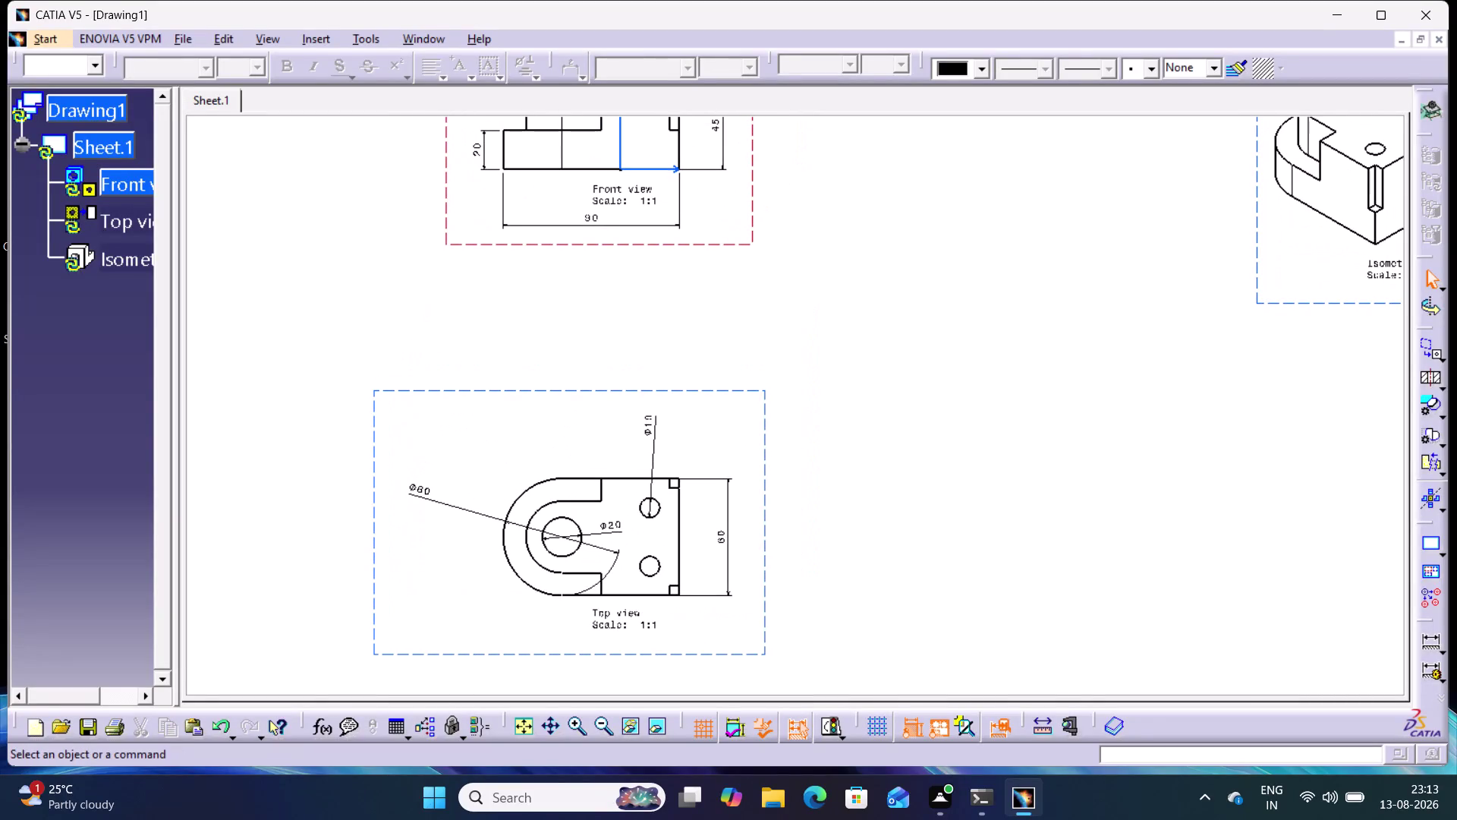
Dimension the front view's upper block width as 80 between its left and right edges, placed above.
key(ctrl+u)
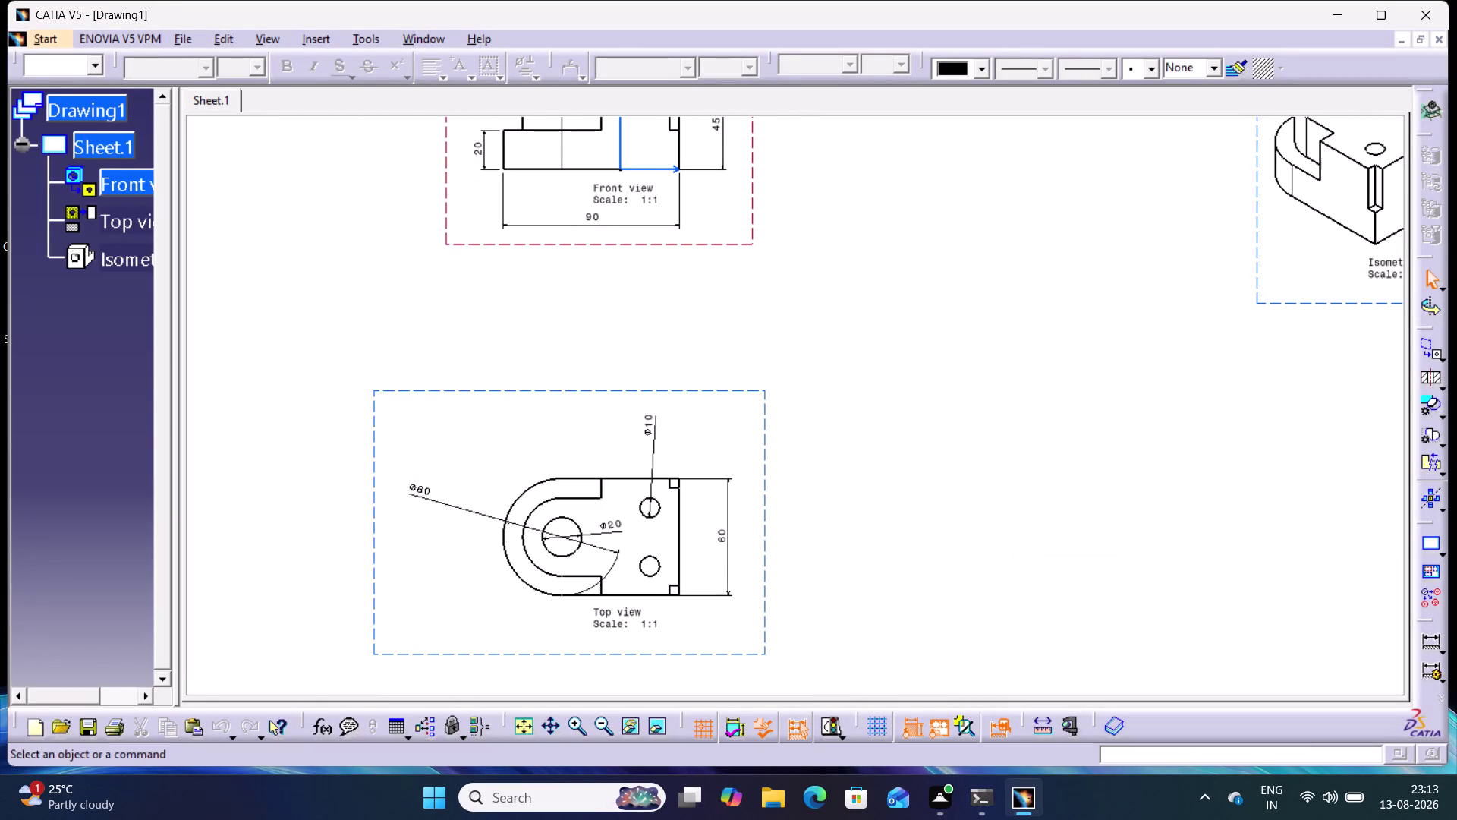
key(ctrl+u)
middle_drag(929, 337, 898, 435)
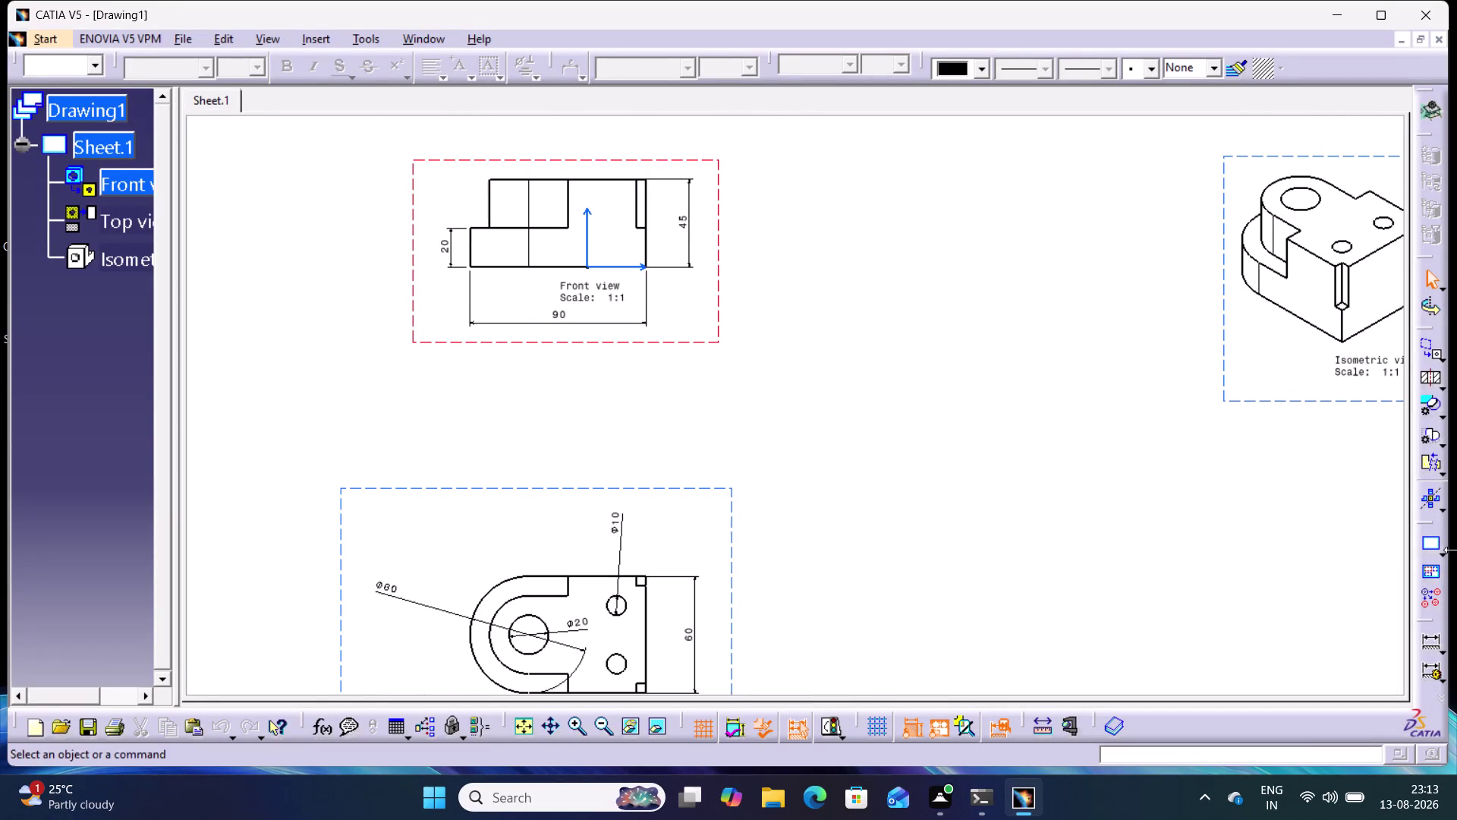
double_click(1435, 645)
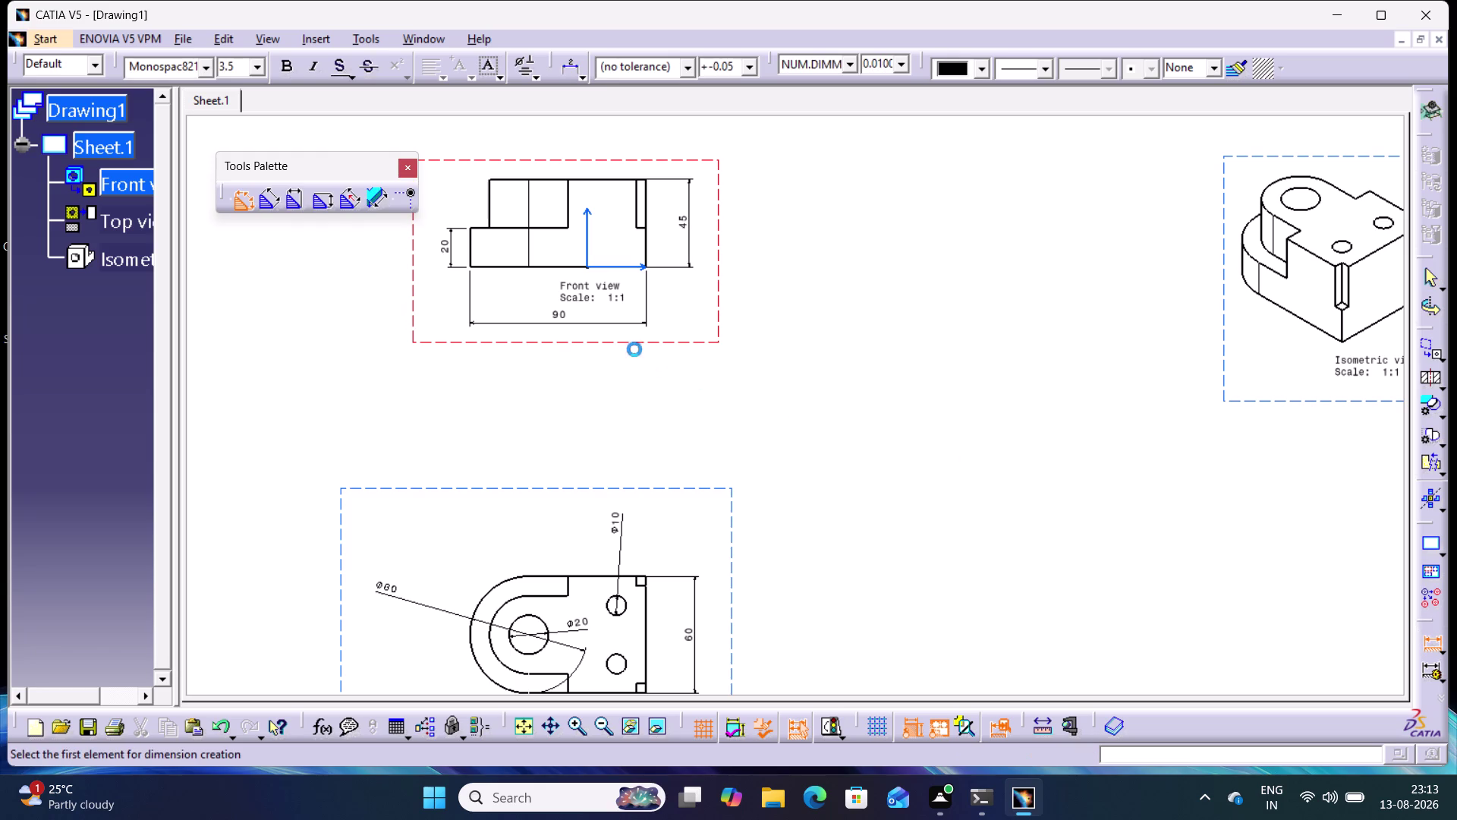
click(491, 195)
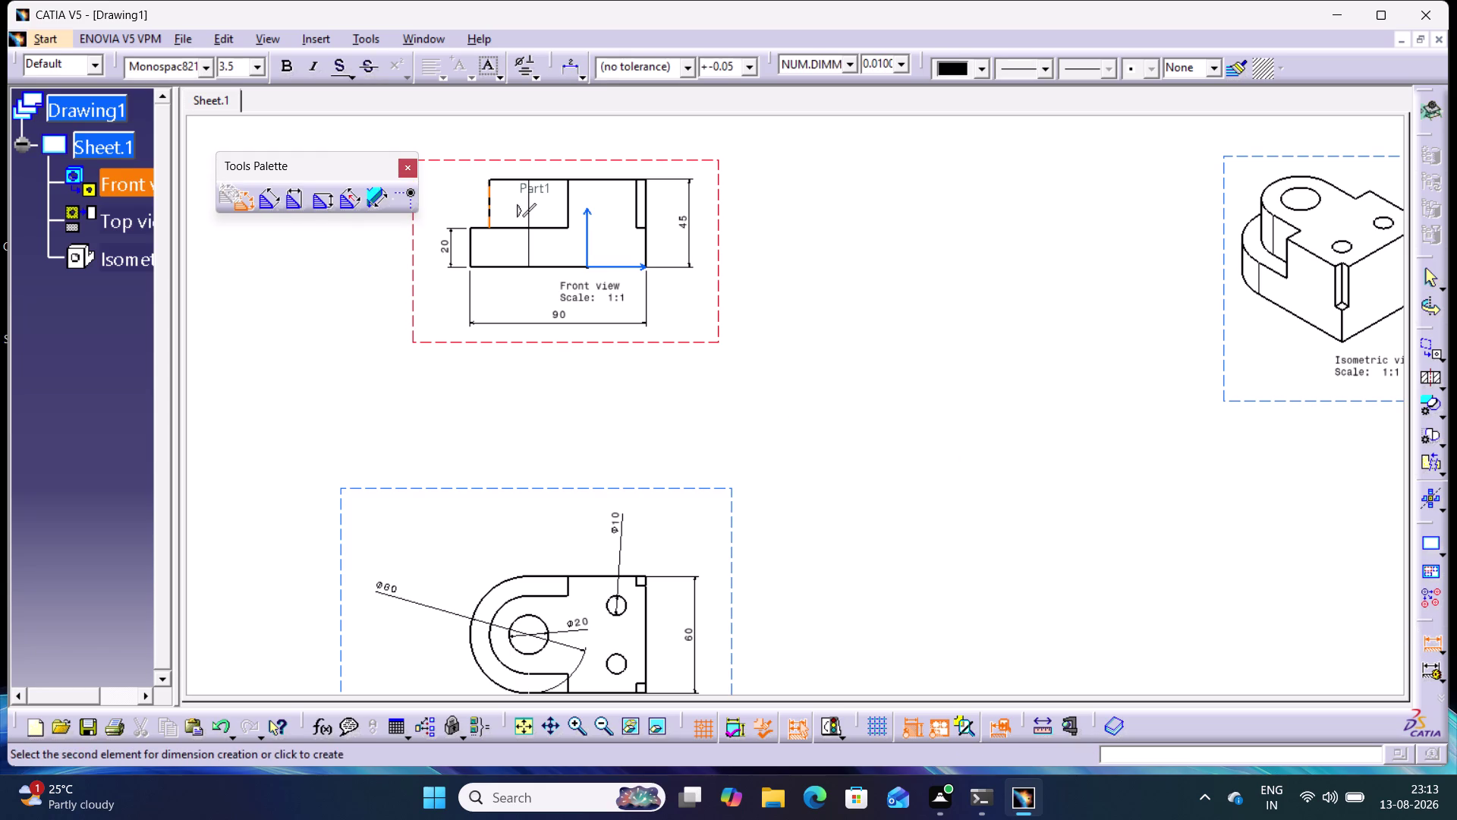
click(646, 196)
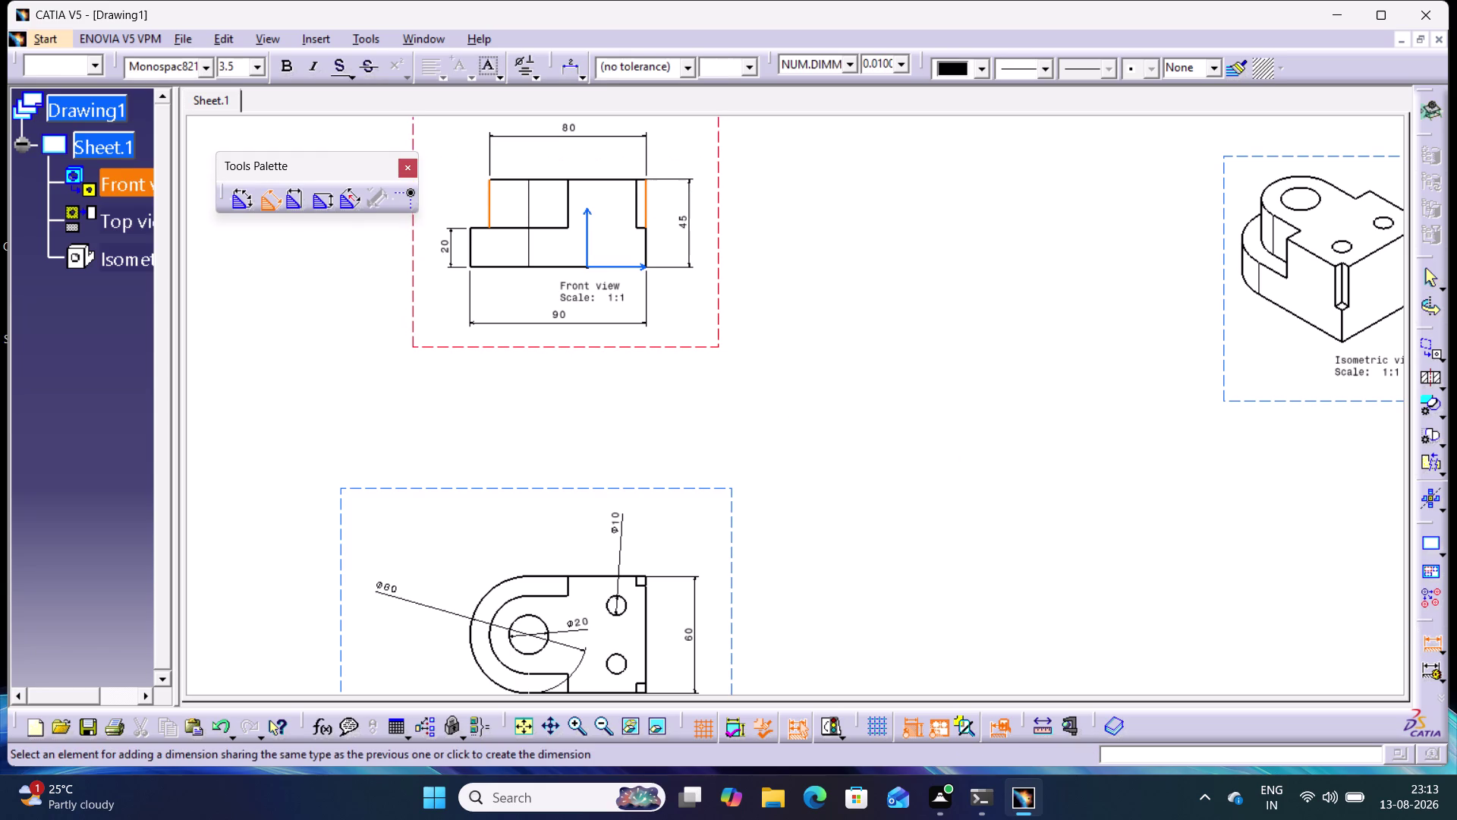
click(556, 139)
click(919, 319)
middle_drag(854, 332, 916, 179)
middle_drag(928, 362, 924, 288)
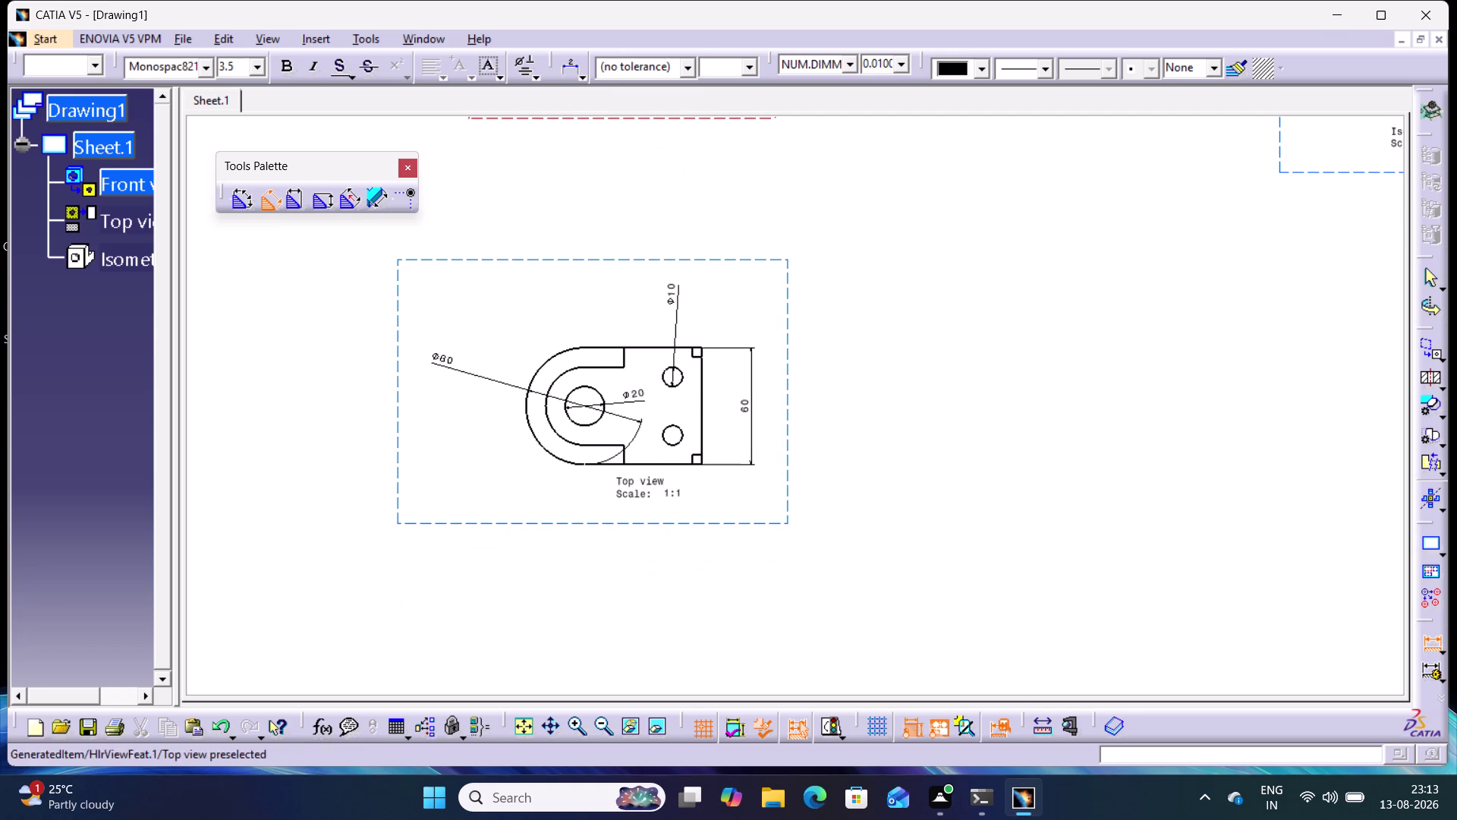
Place a Ø40 diameter dimension on the rounded end's inner circle, then exit the Dimensions tool.
click(546, 414)
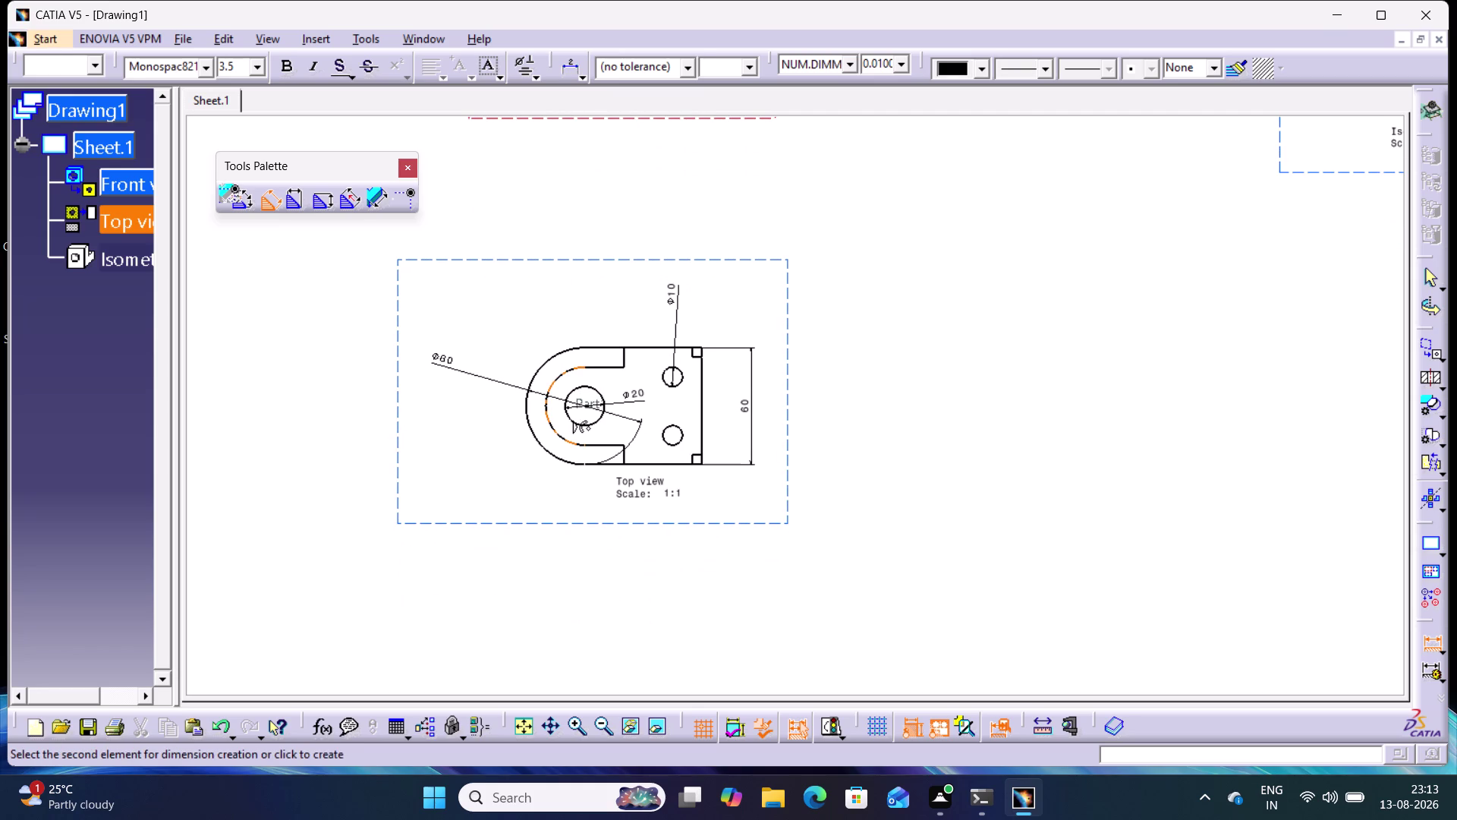
click(469, 447)
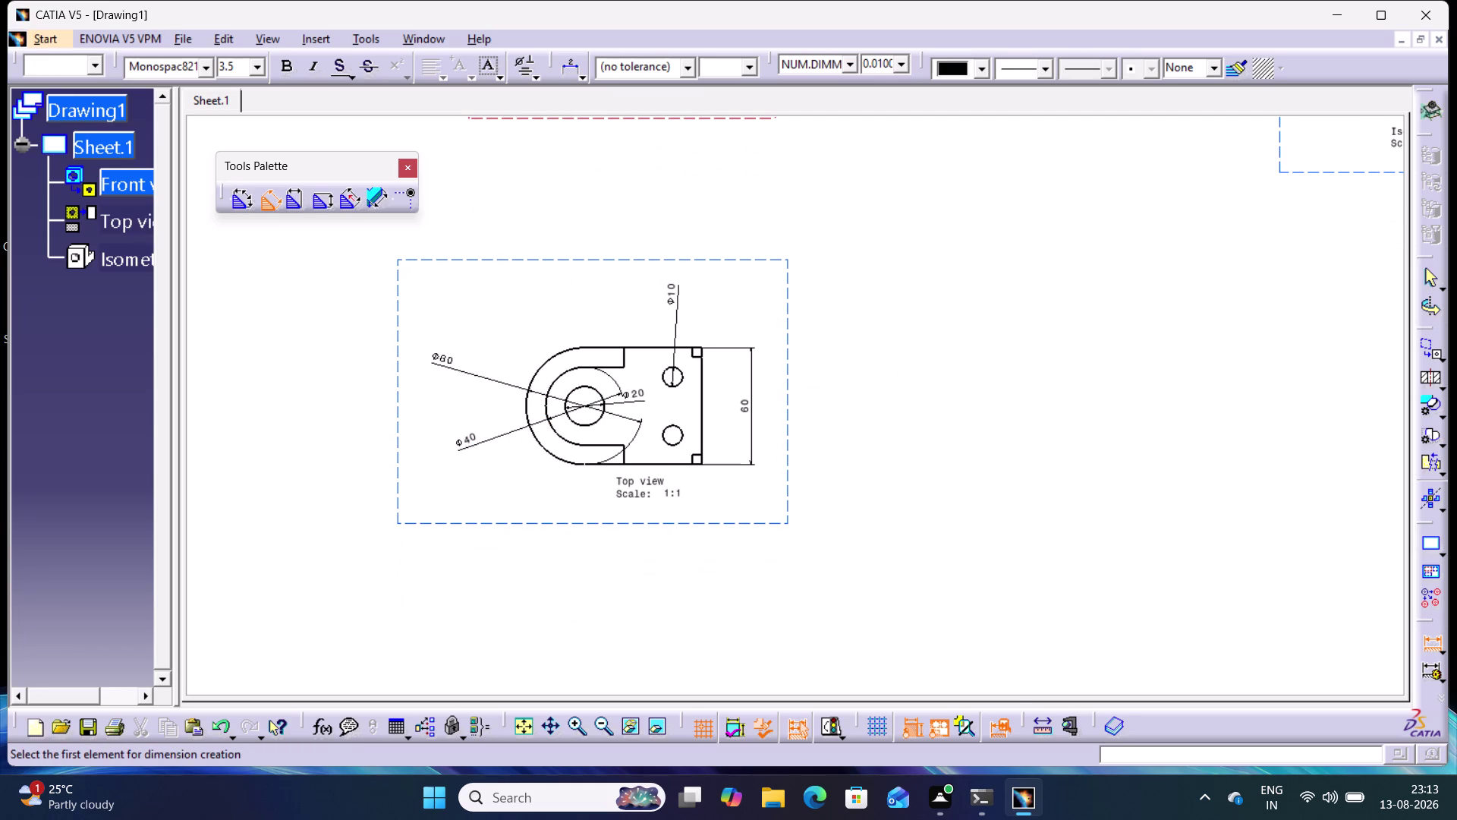
click(902, 376)
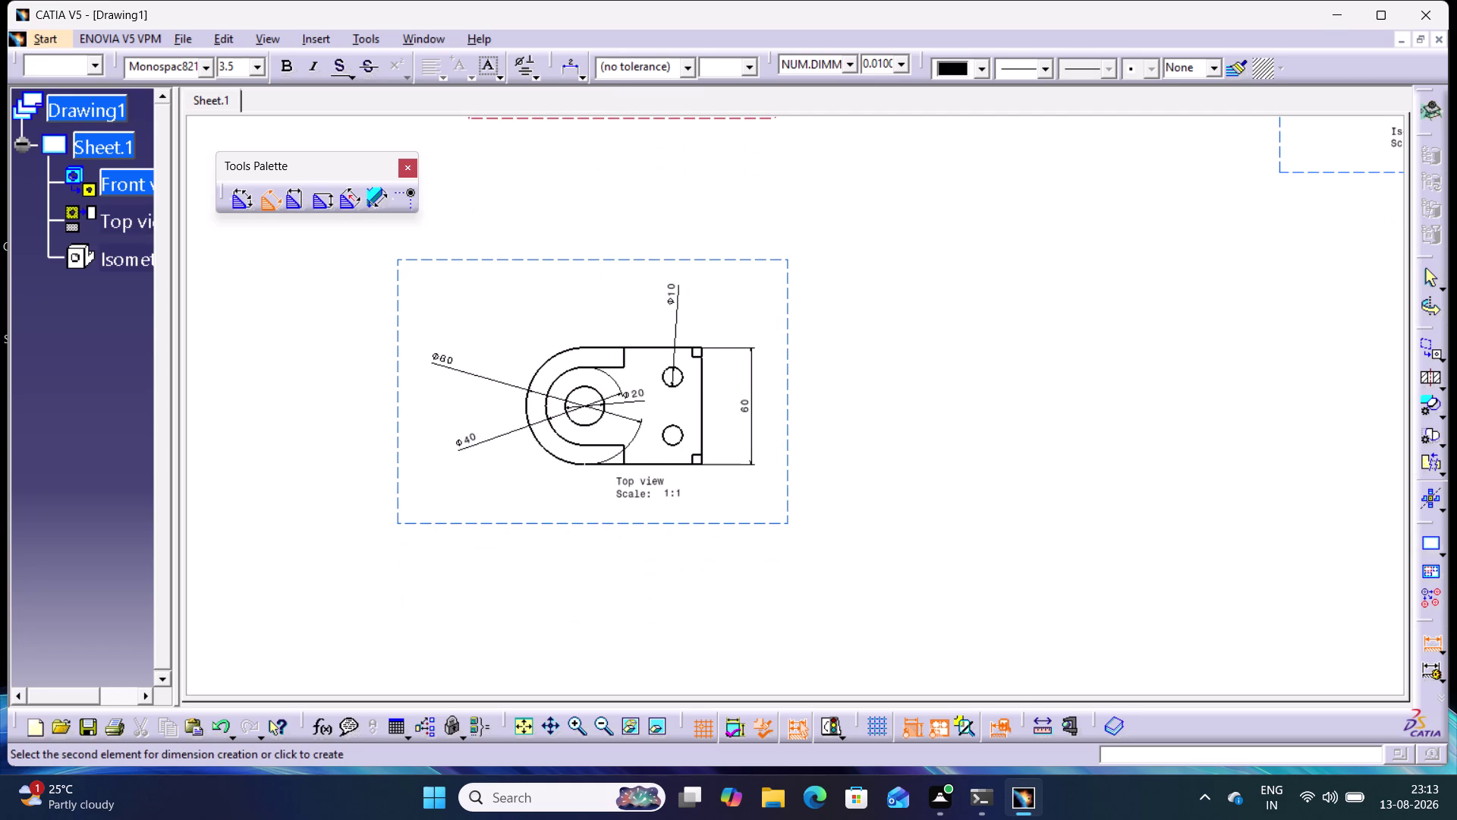
right_click(466, 441)
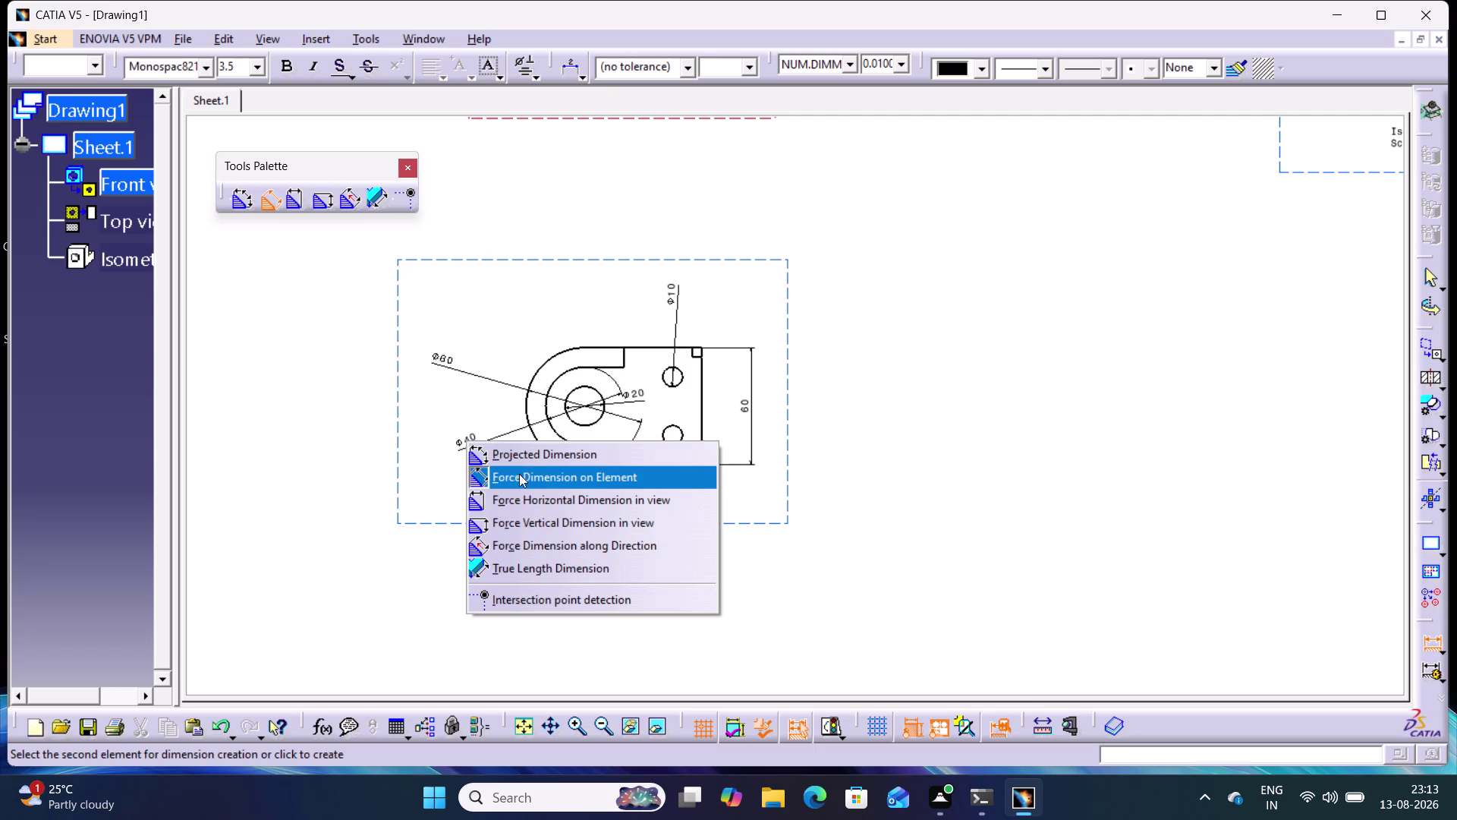
click(965, 330)
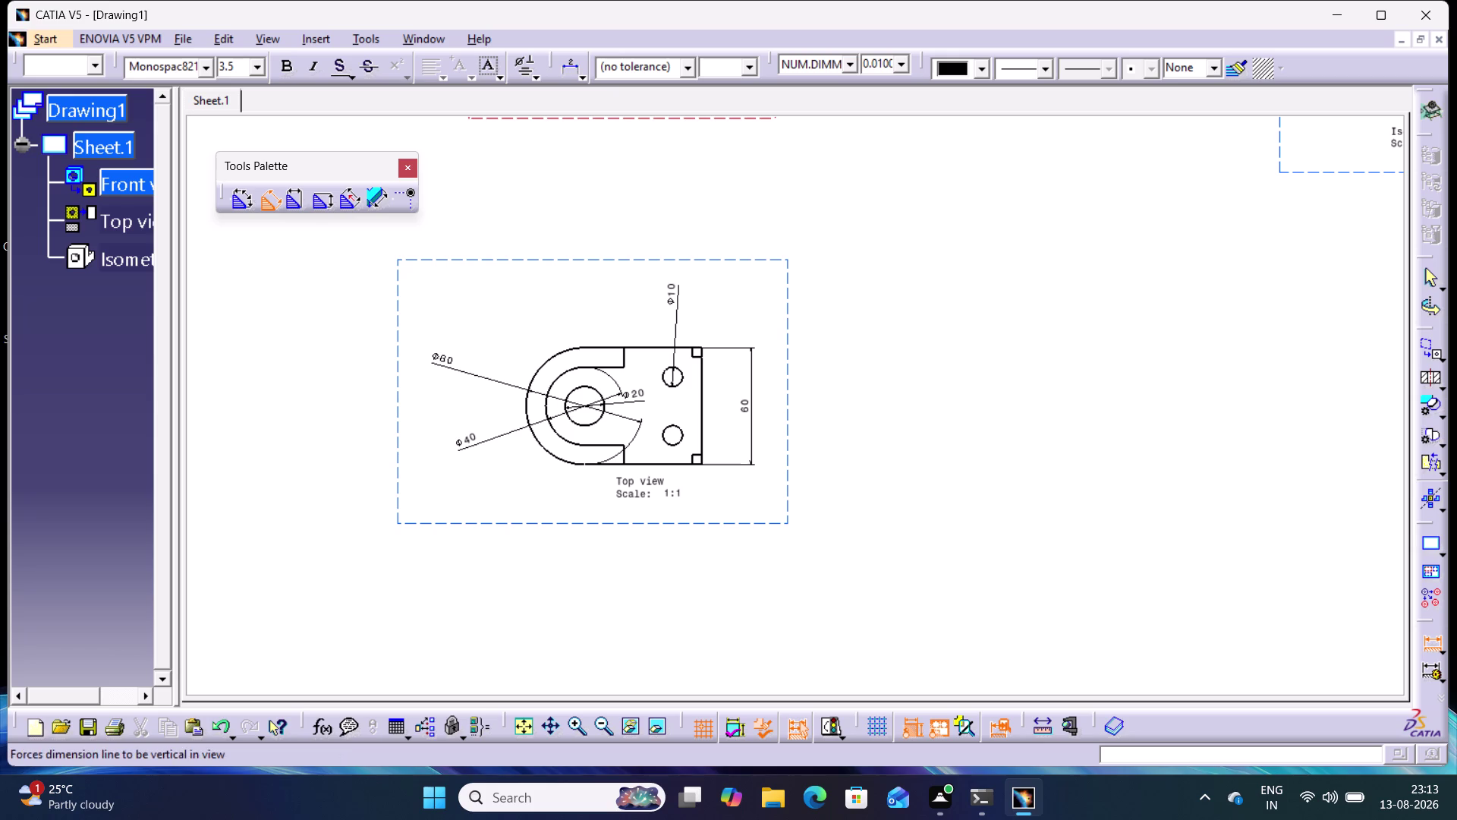
click(1441, 648)
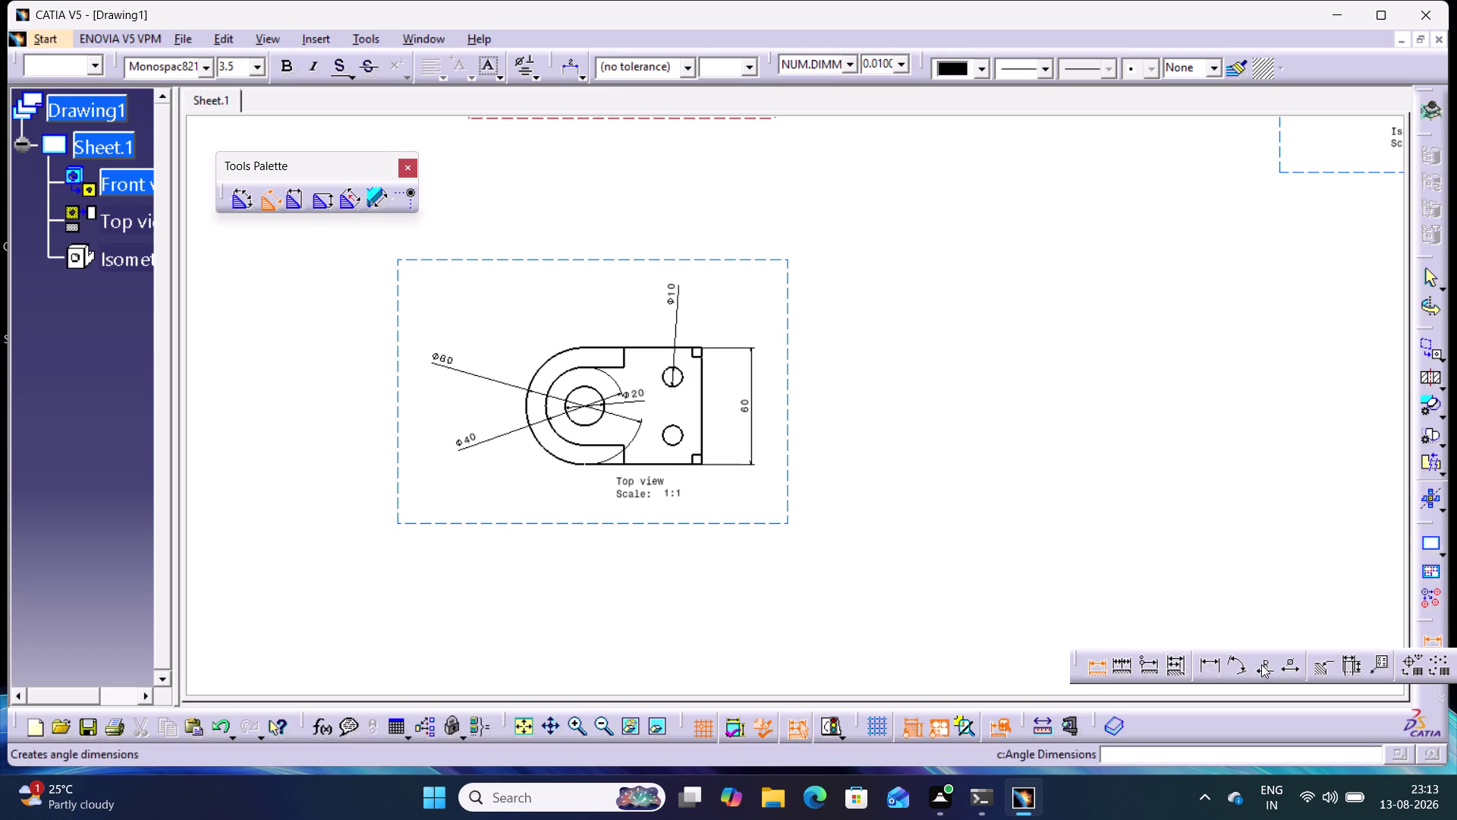
click(1273, 566)
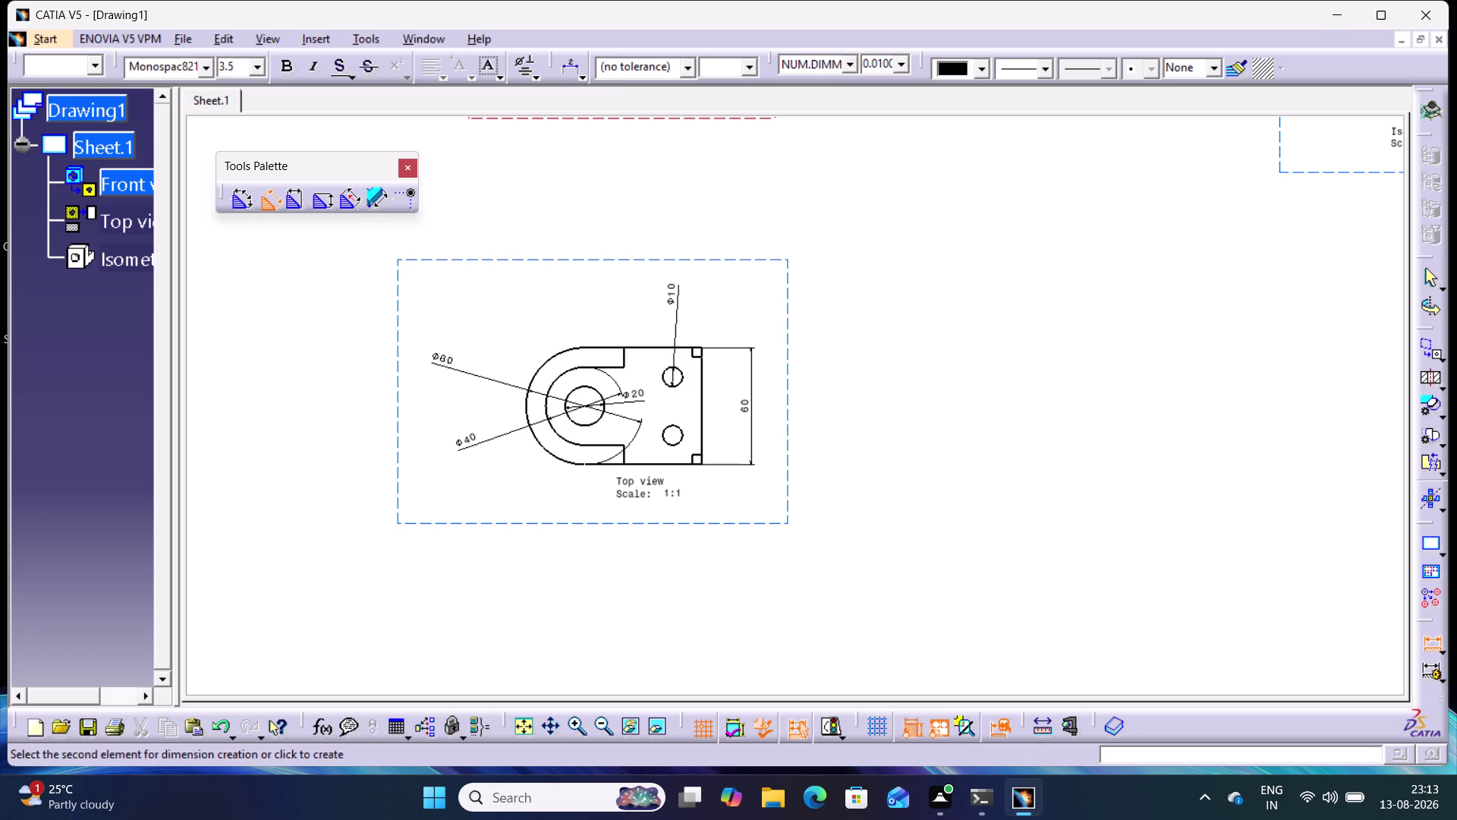
click(1427, 647)
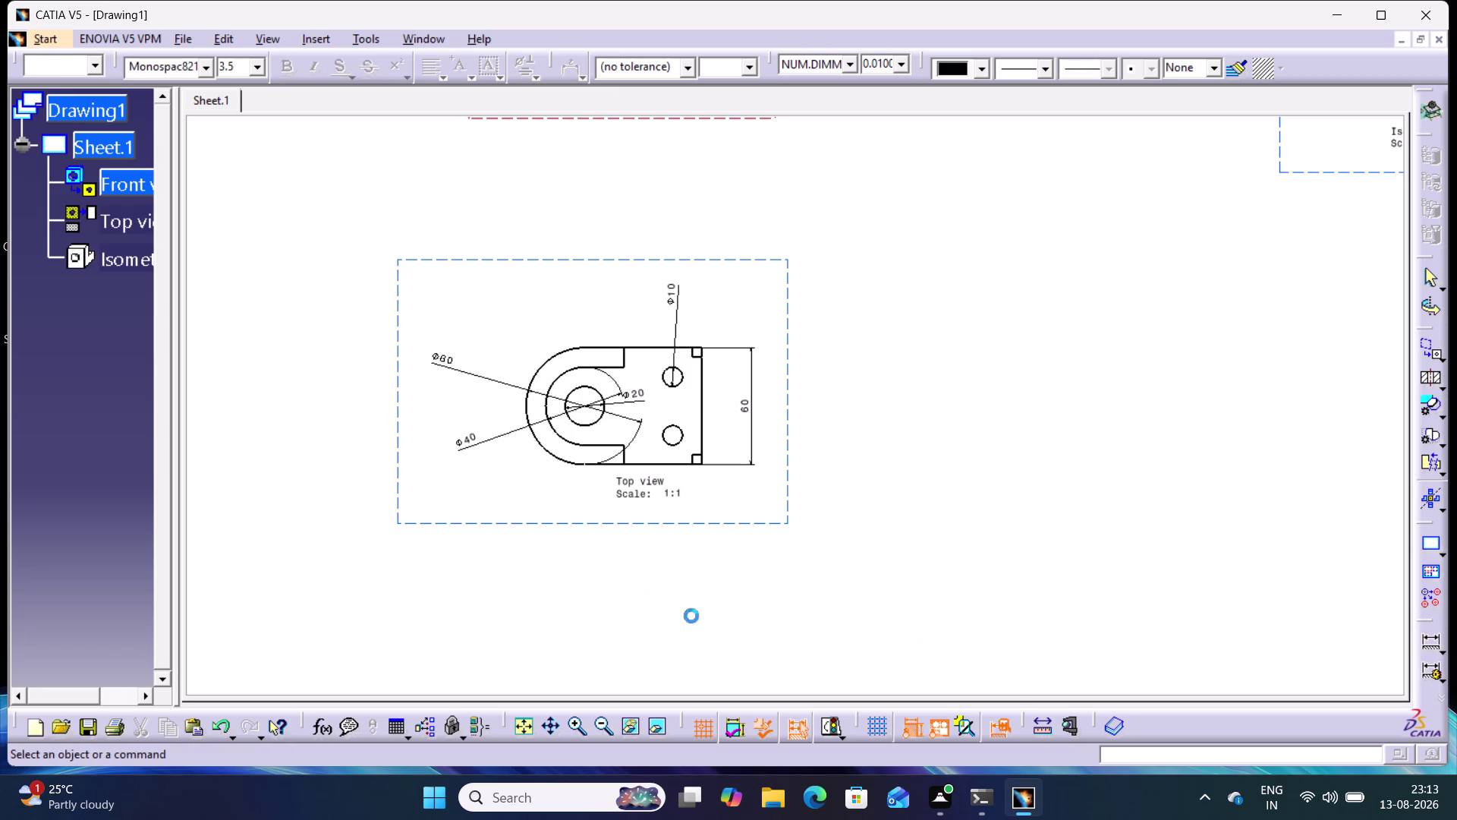
Delete the Ø40 and Ø80 diameter dimensions from the top view.
right_click(466, 441)
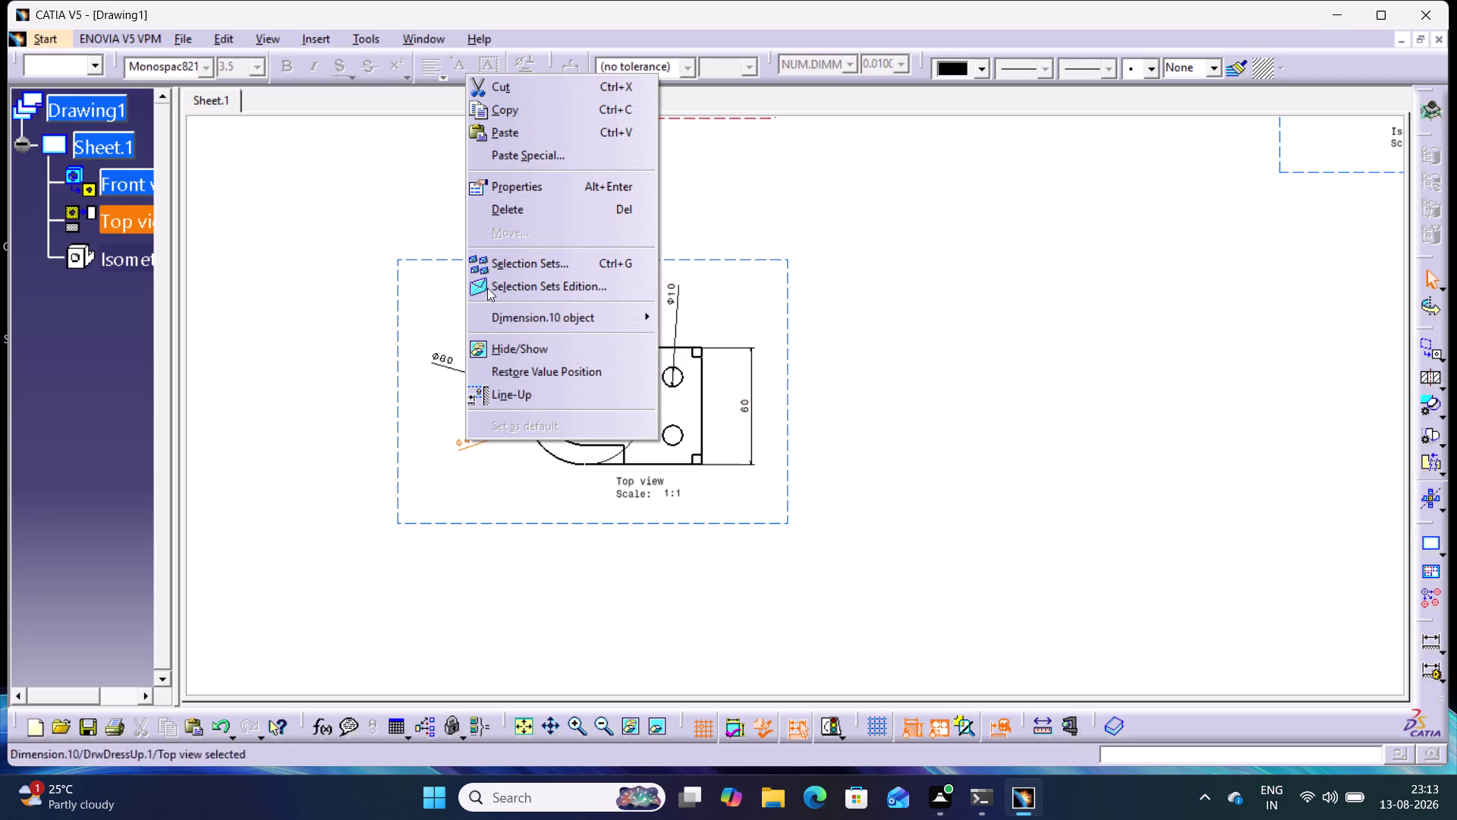
click(497, 215)
right_click(438, 354)
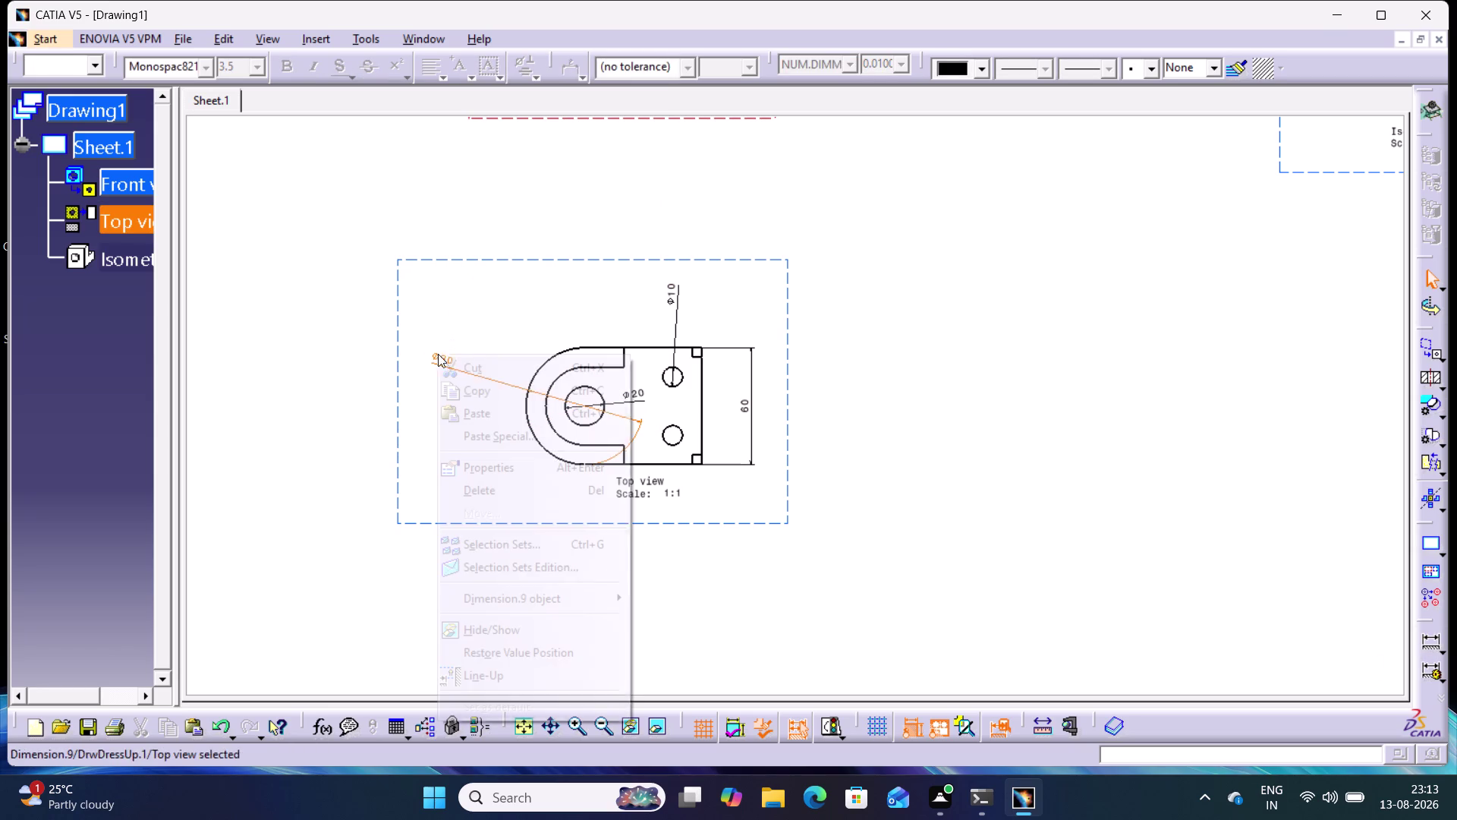
click(511, 493)
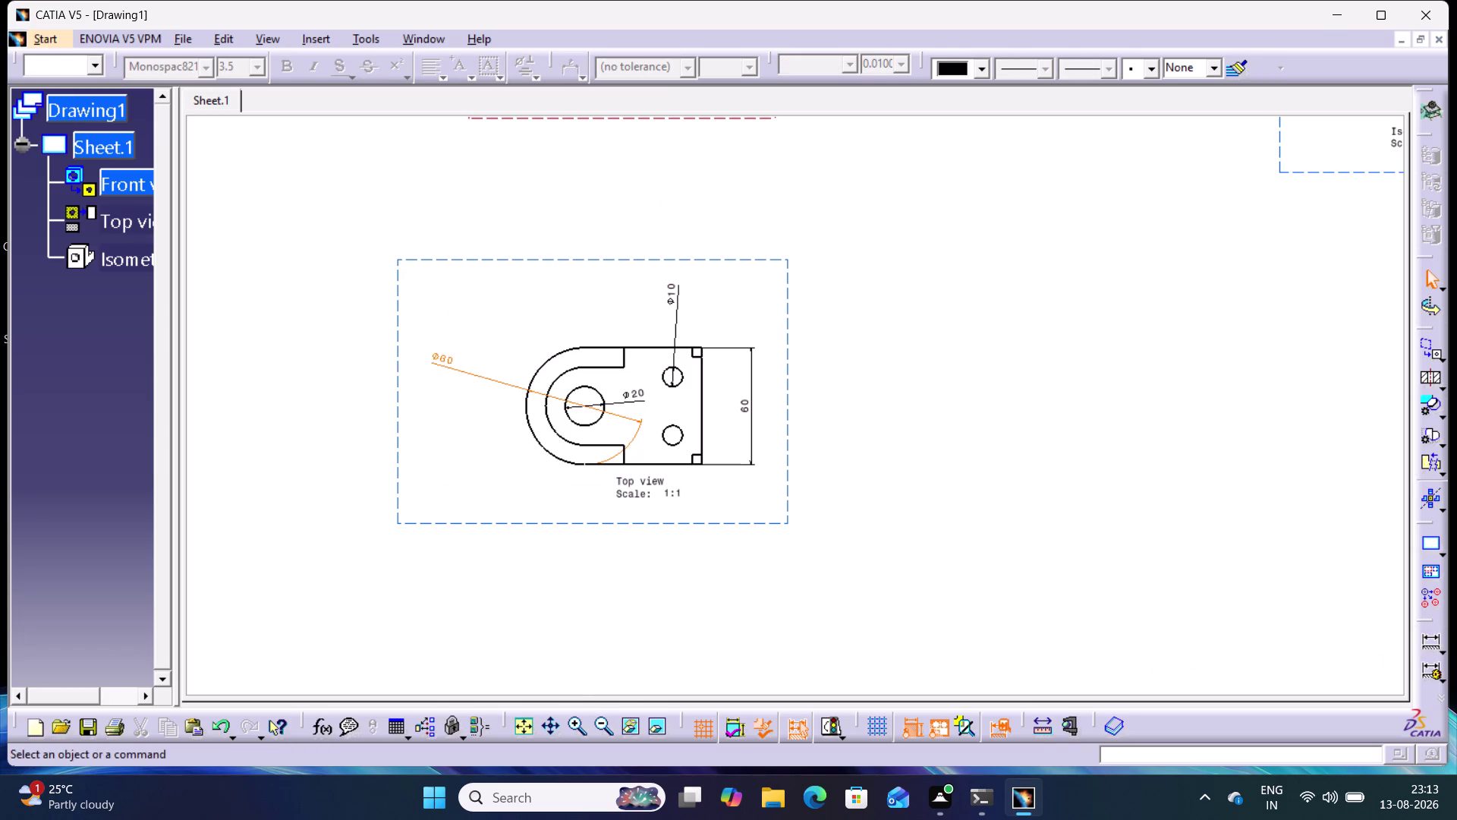
click(1447, 649)
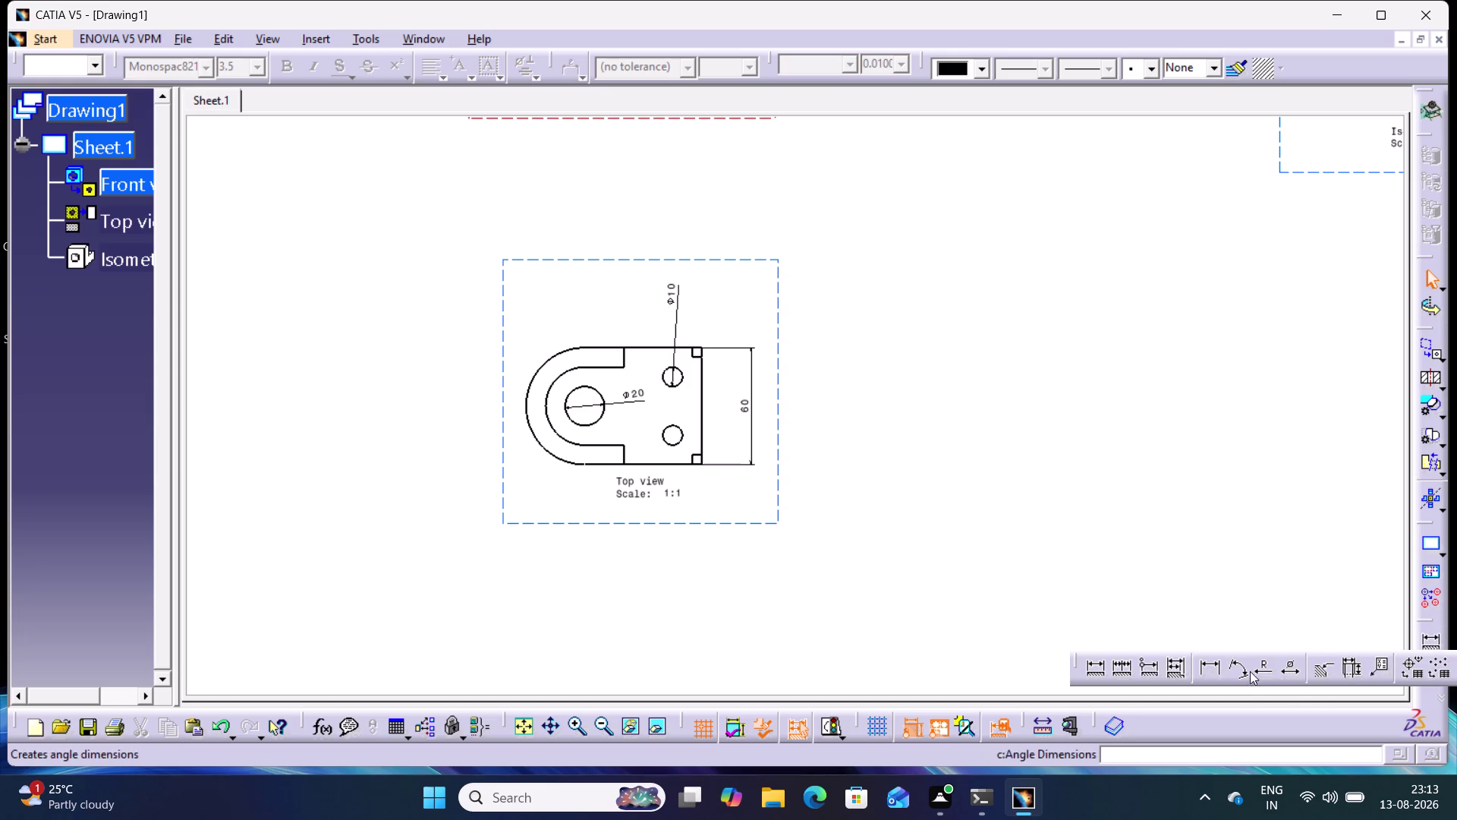
Add R30 and R20 radius dimensions to the outer and inner arcs of the rounded end.
double_click(1271, 668)
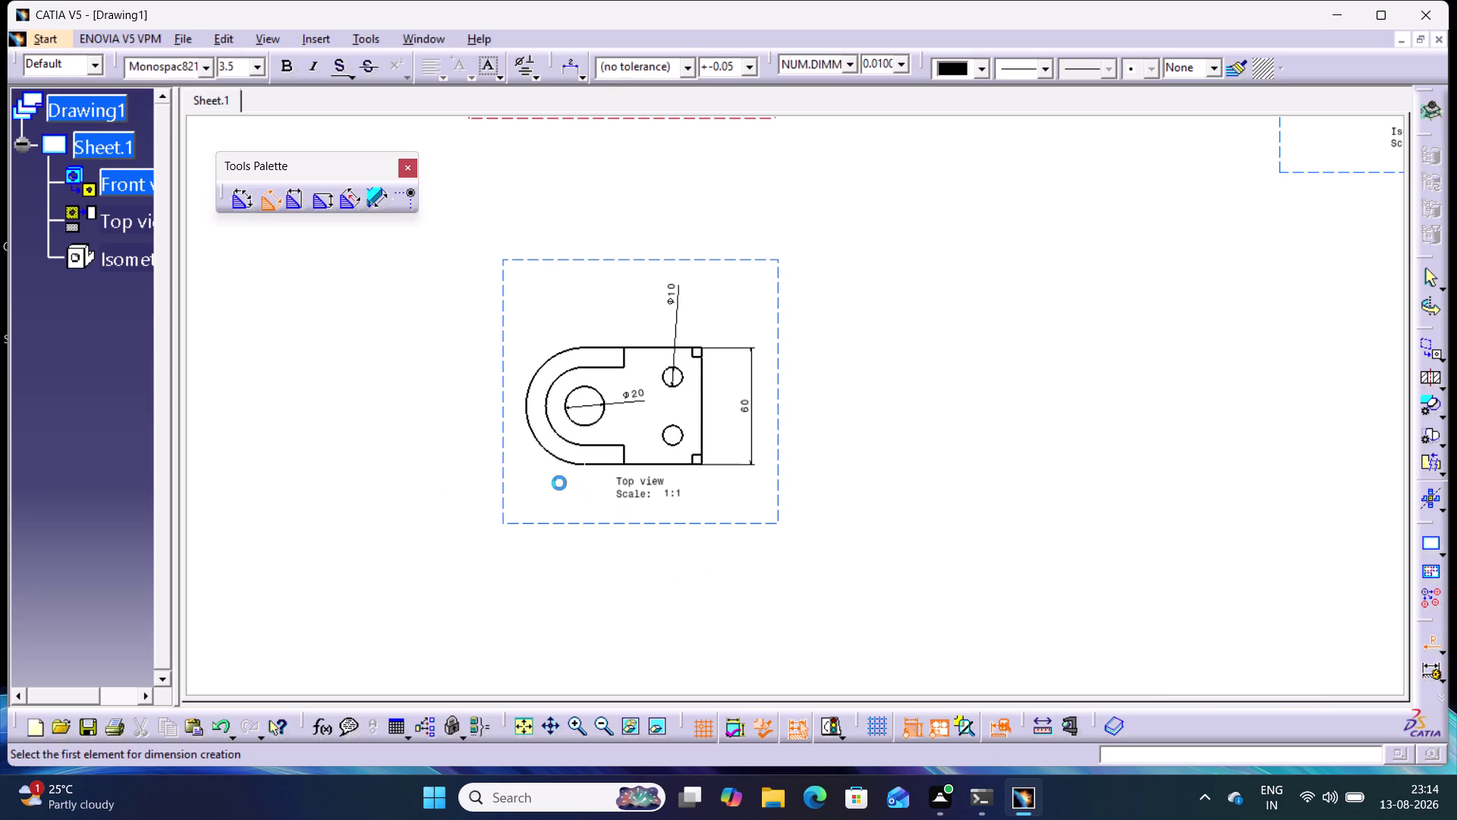
click(549, 453)
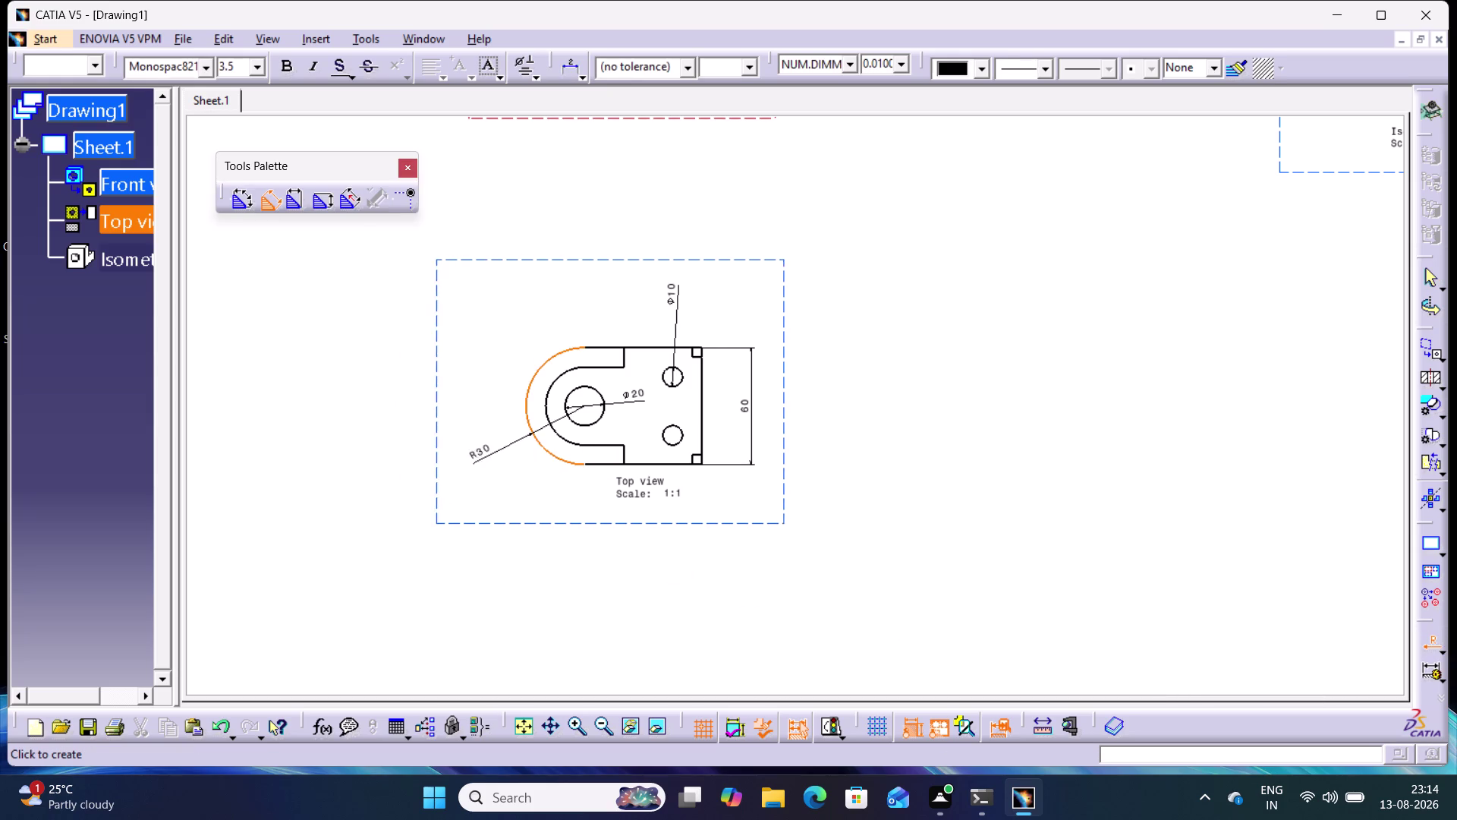
click(480, 460)
click(550, 392)
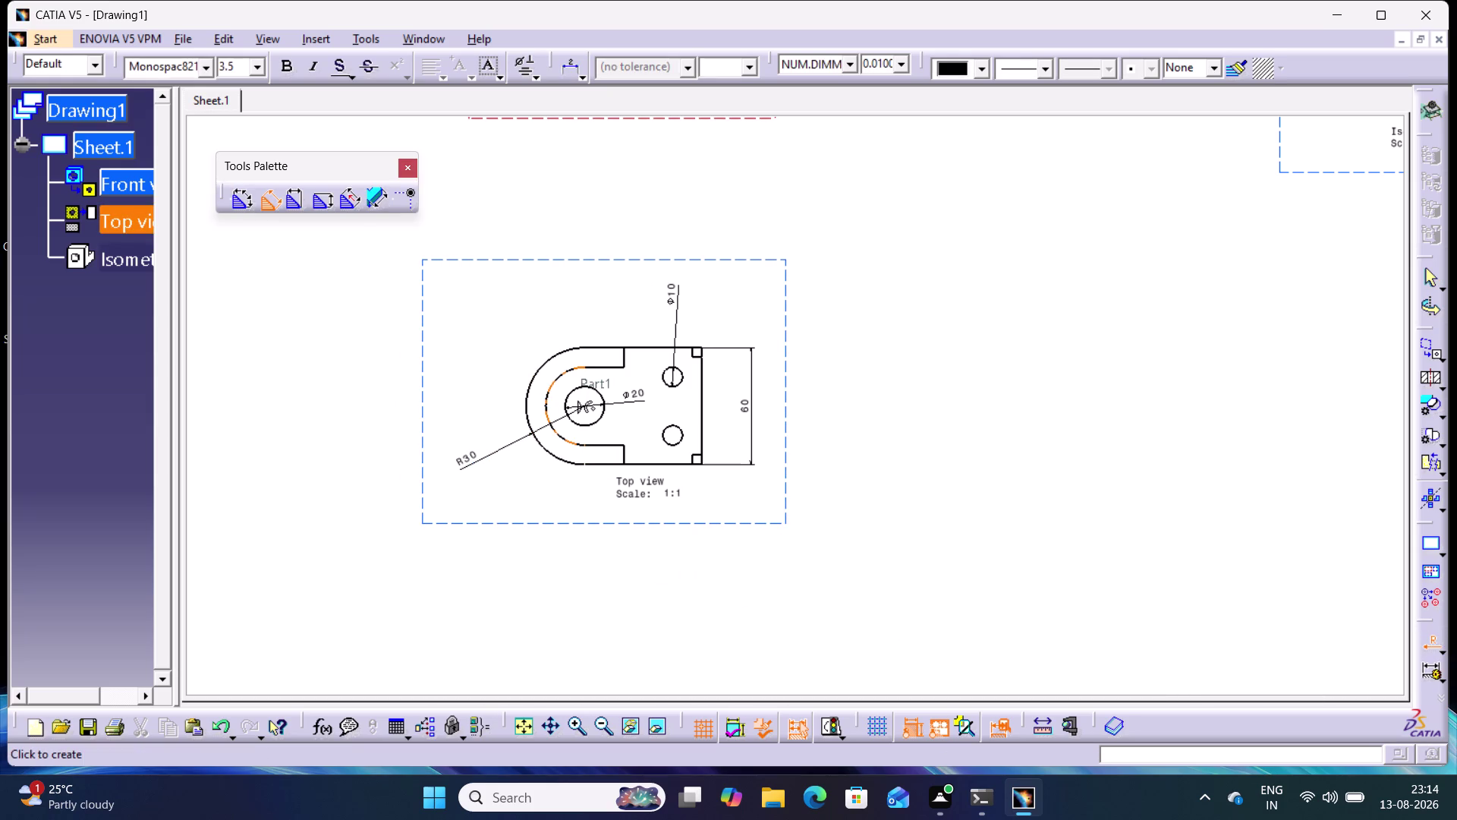
click(464, 399)
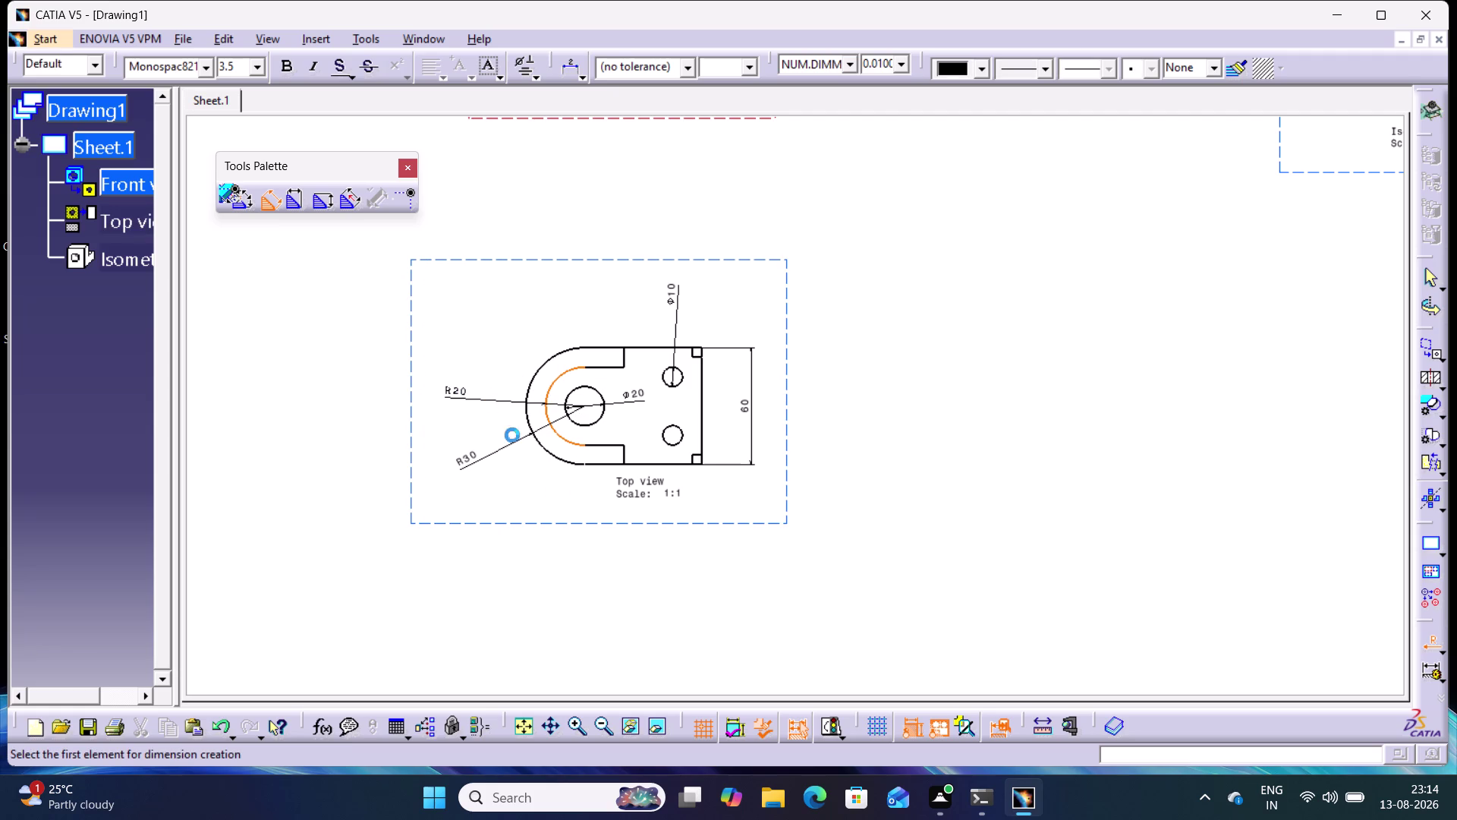
click(629, 596)
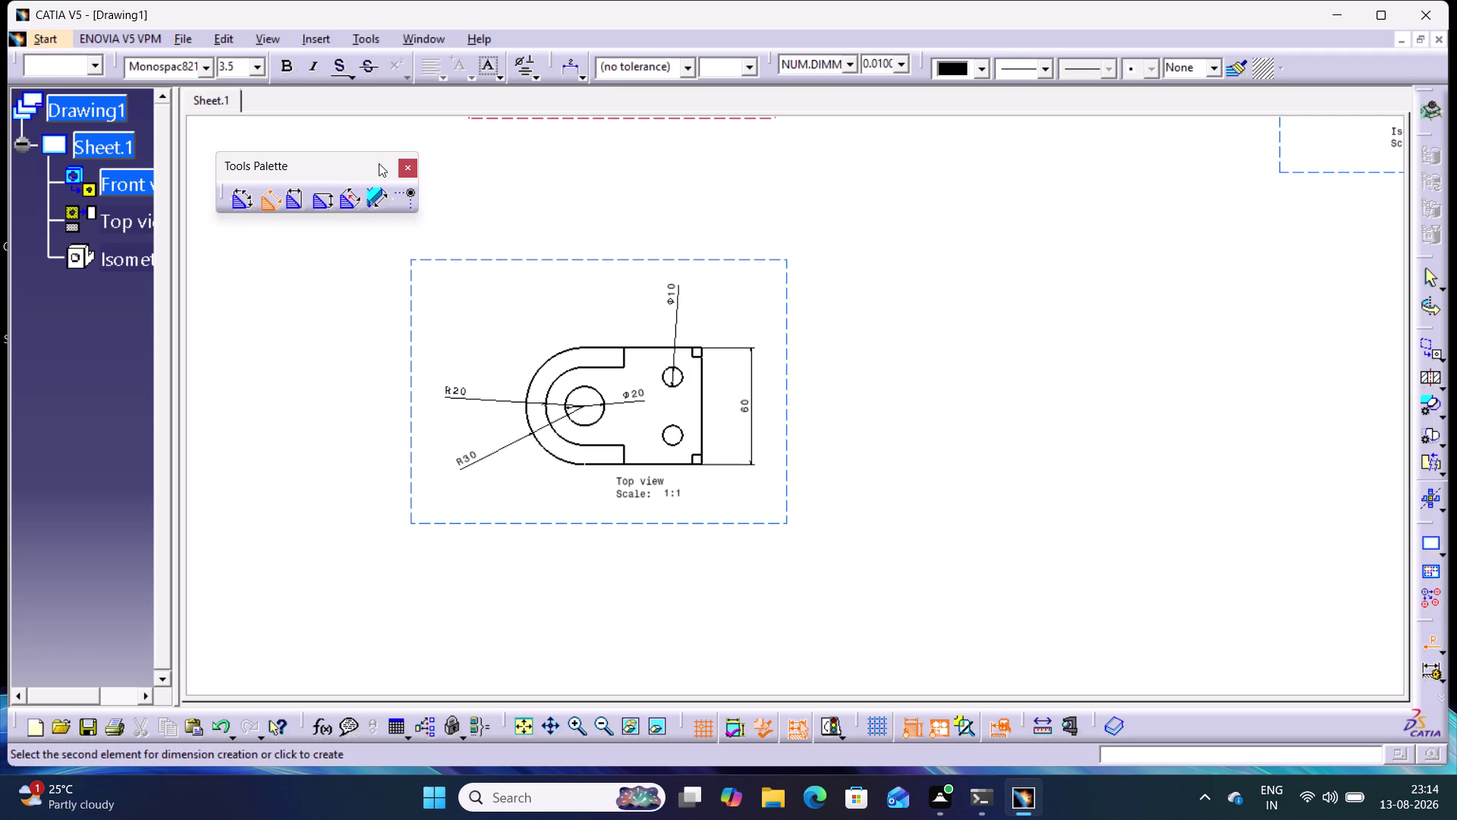
click(399, 164)
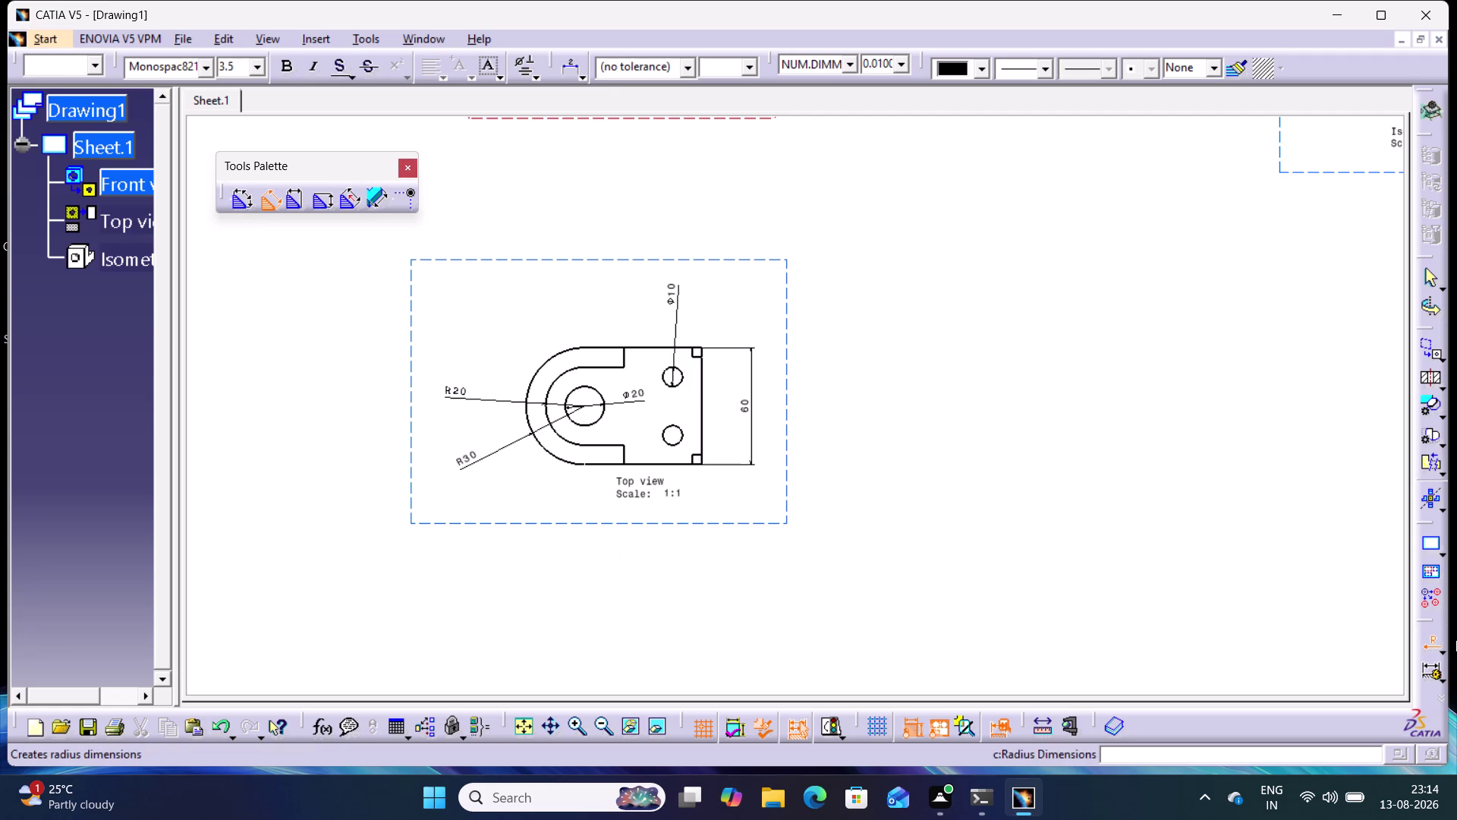
Select the general Dimensions tool from the dimension types and zoom in on the top view.
click(1443, 654)
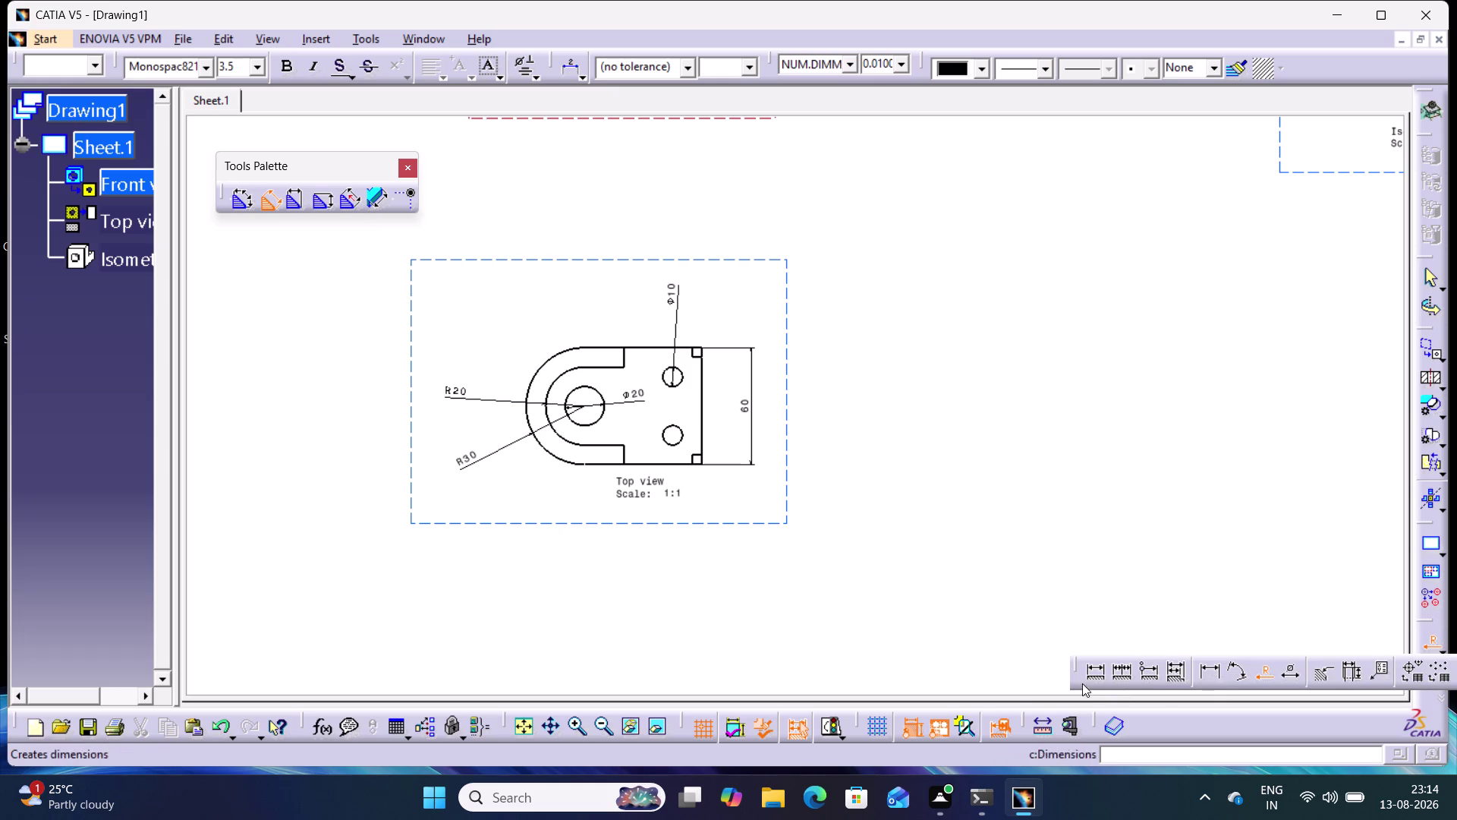
click(1087, 668)
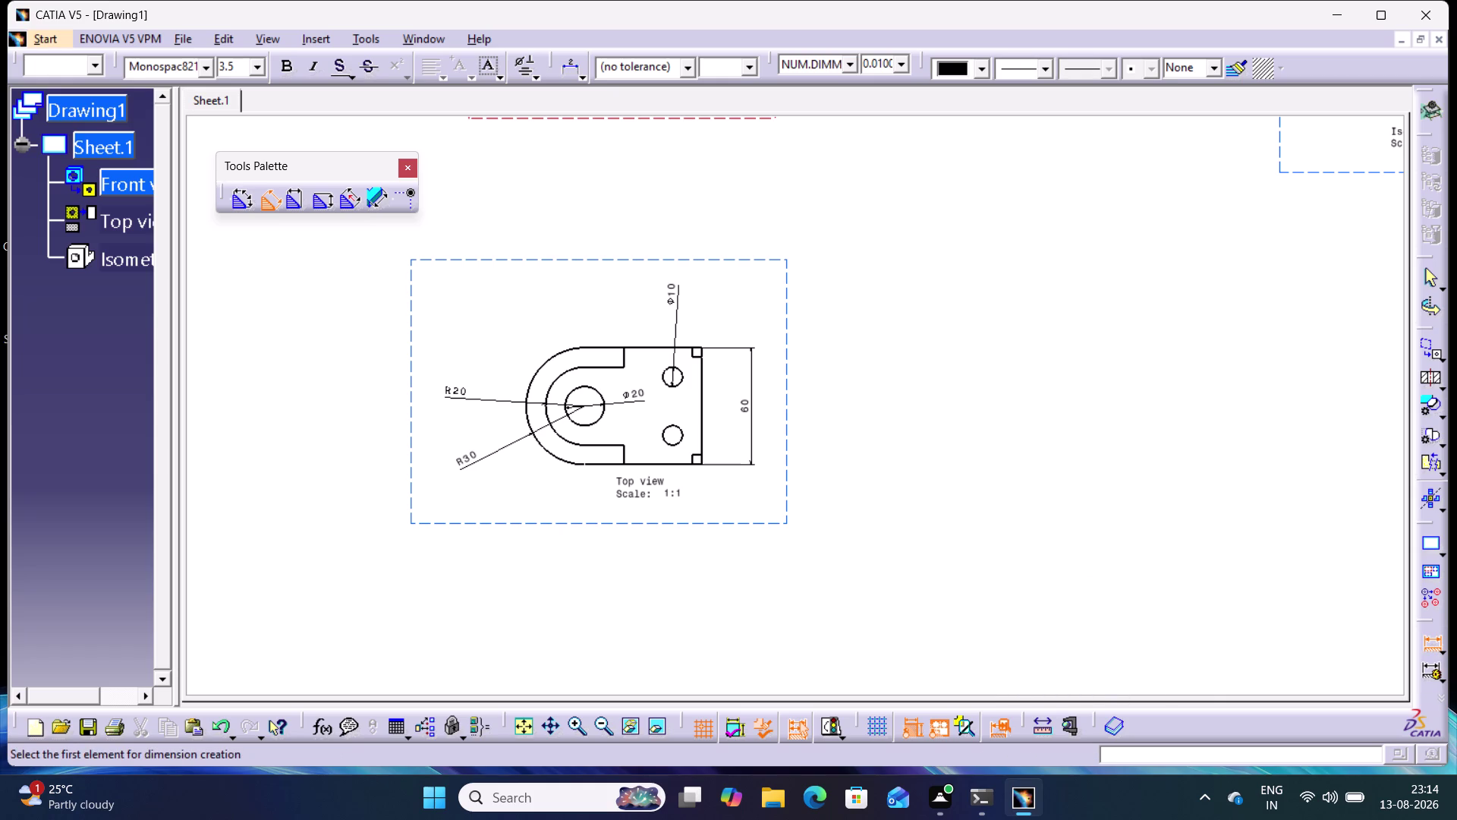
middle_drag(738, 566, 764, 464)
right_click(738, 565)
Dimension the bottom-right corner notch with a horizontal 5 and a vertical 5.
middle_drag(633, 542, 753, 491)
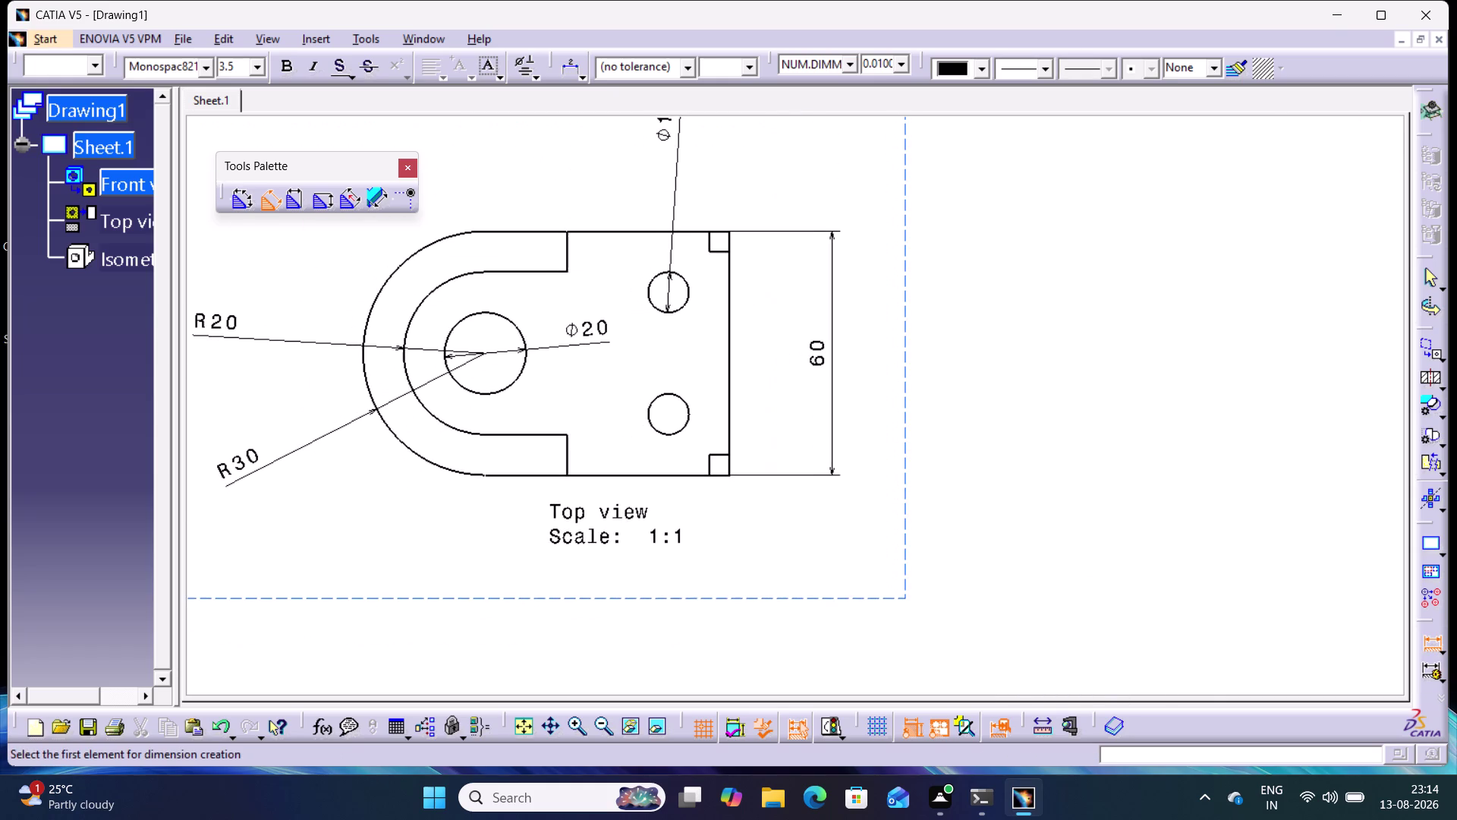
middle_drag(753, 491, 764, 490)
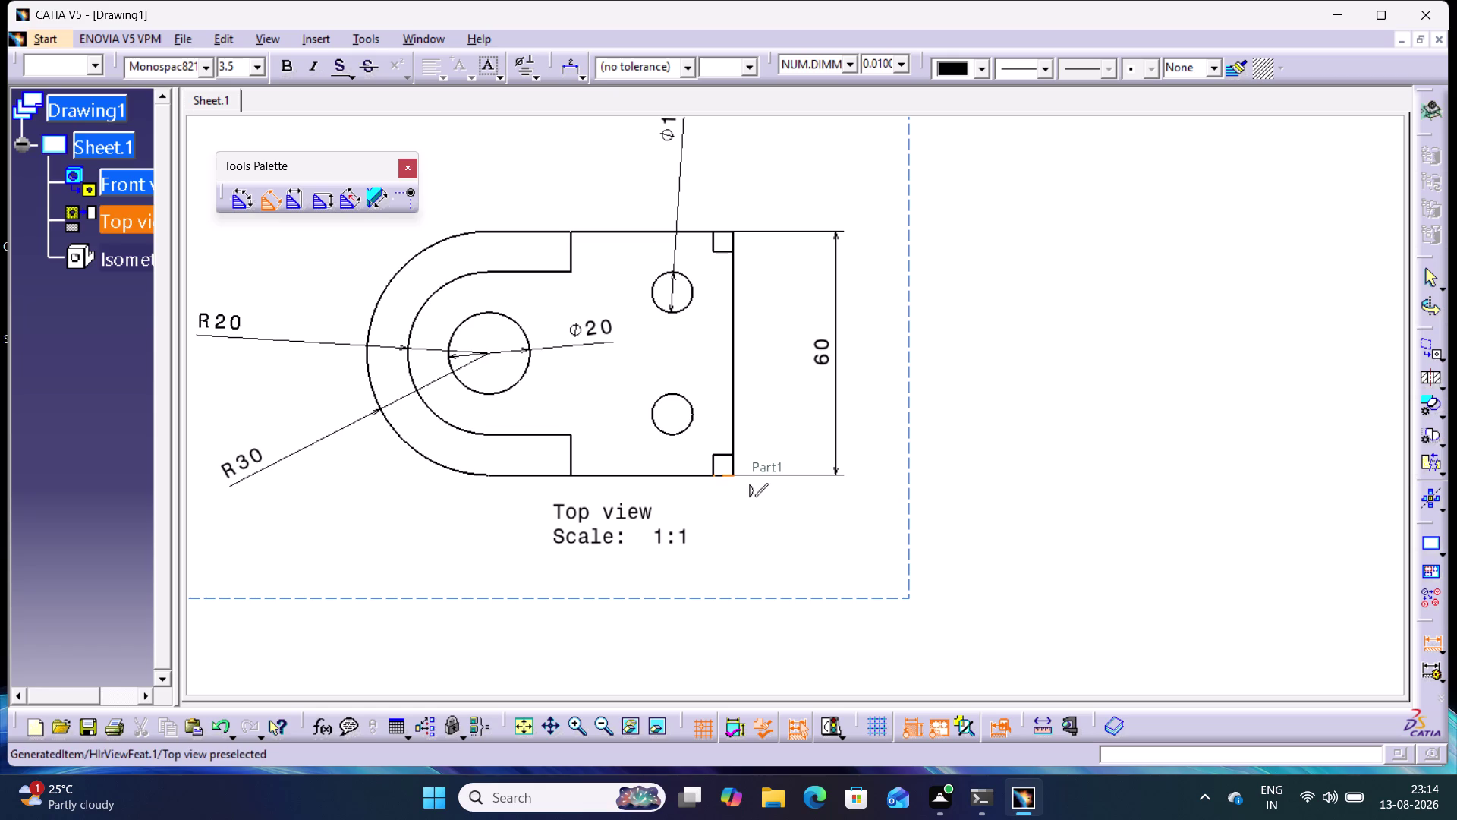
click(722, 476)
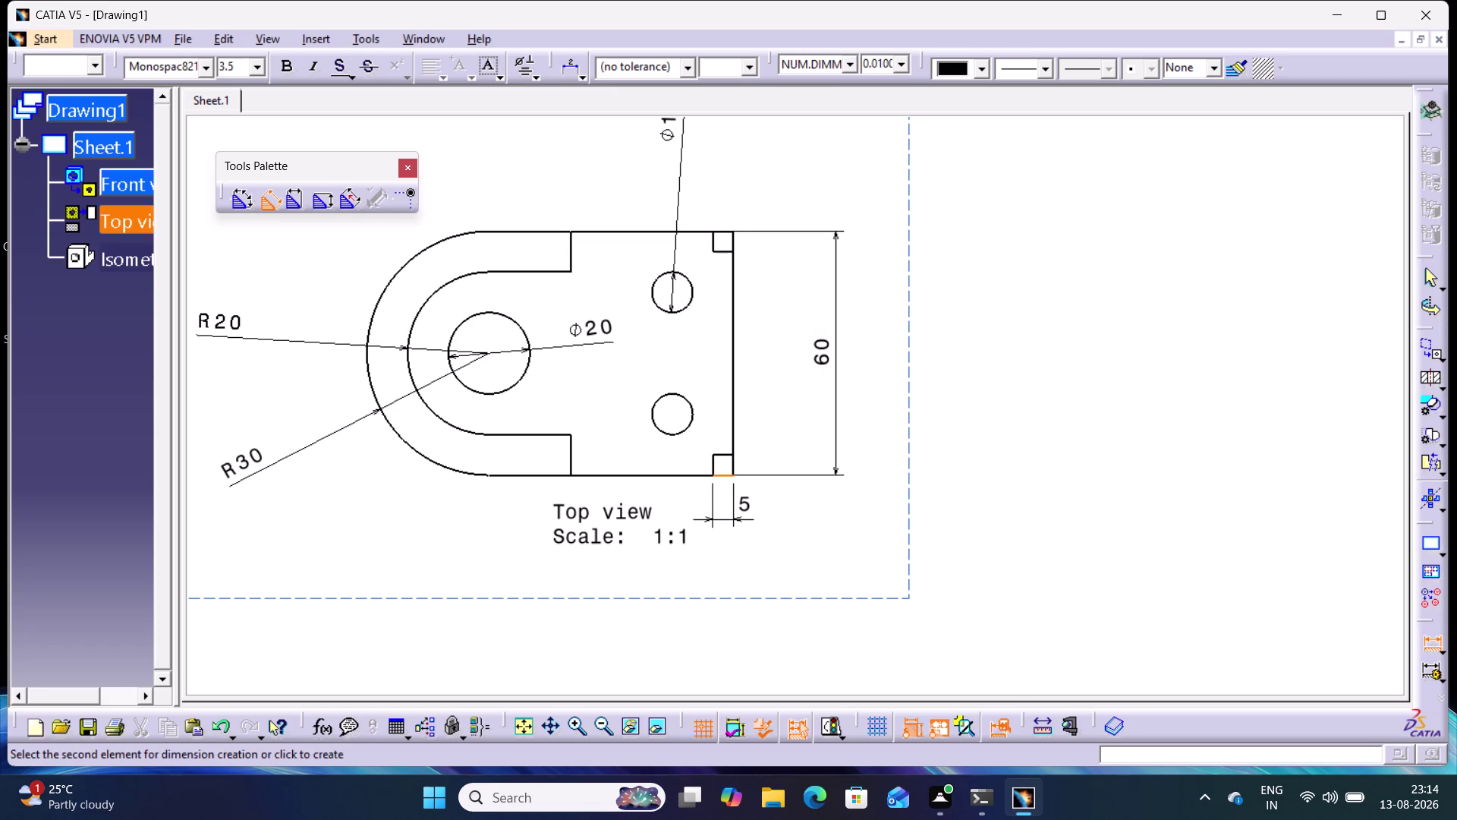
click(758, 518)
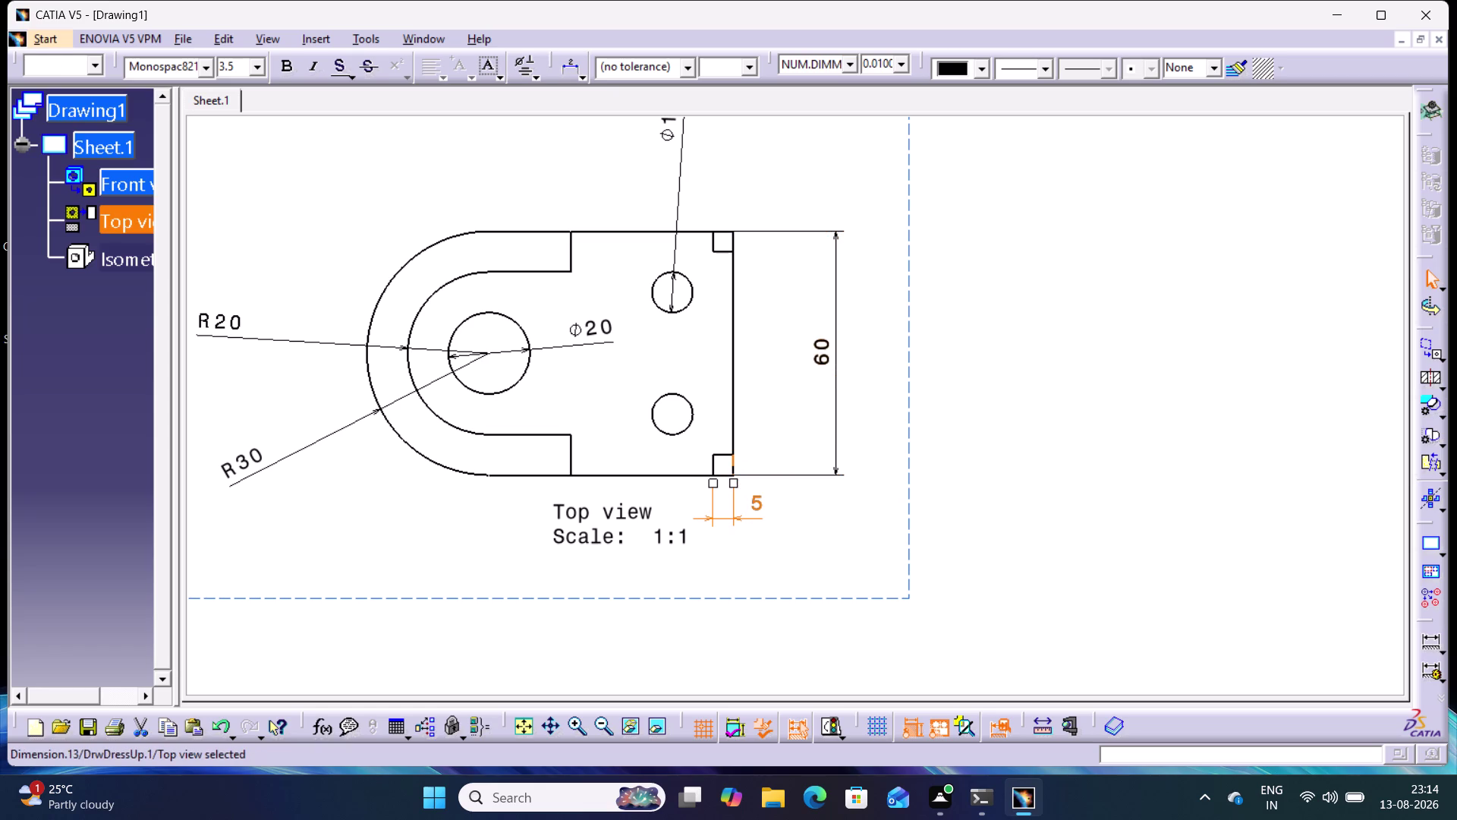
click(736, 464)
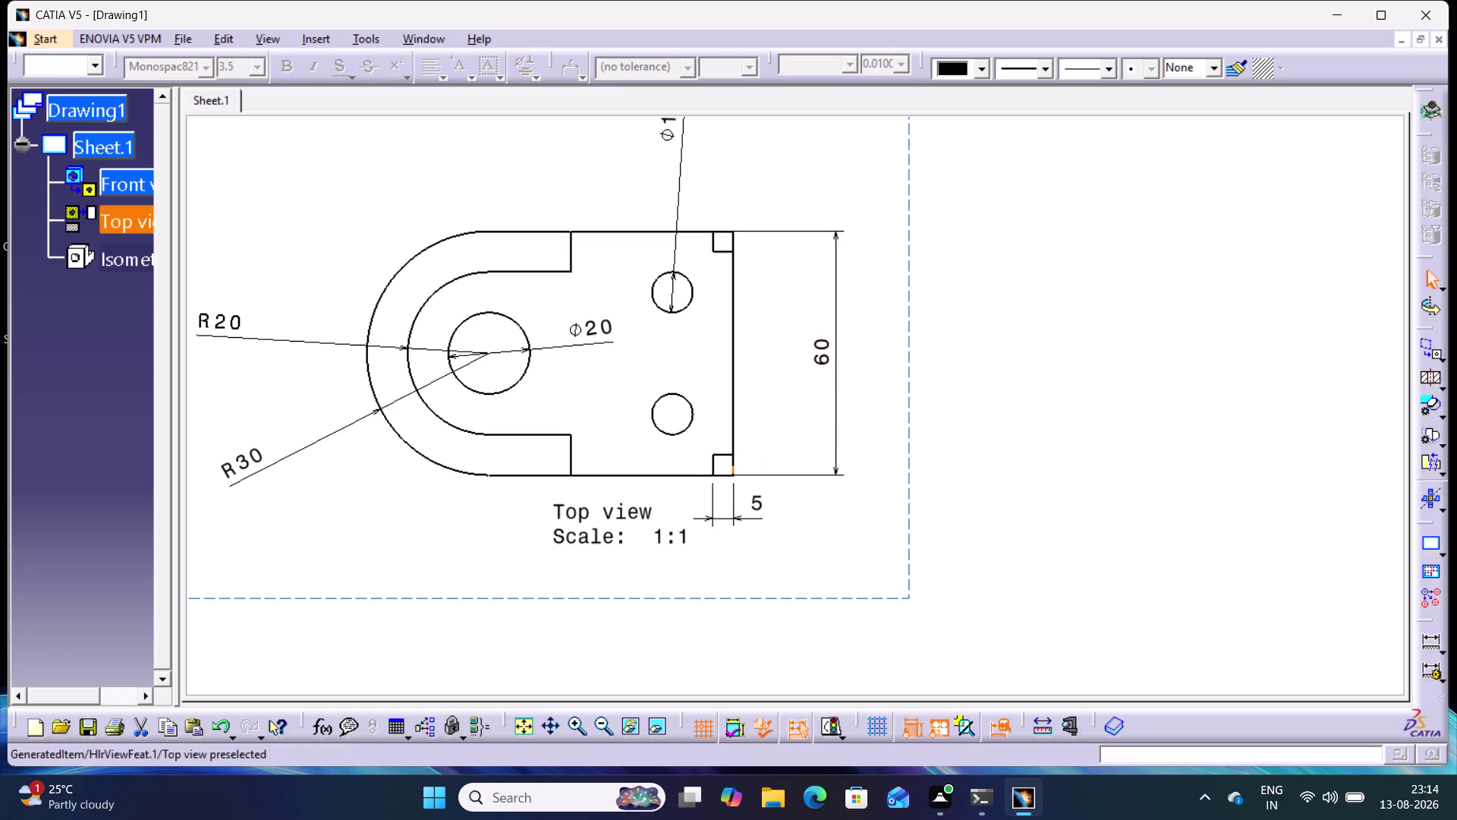
click(1428, 642)
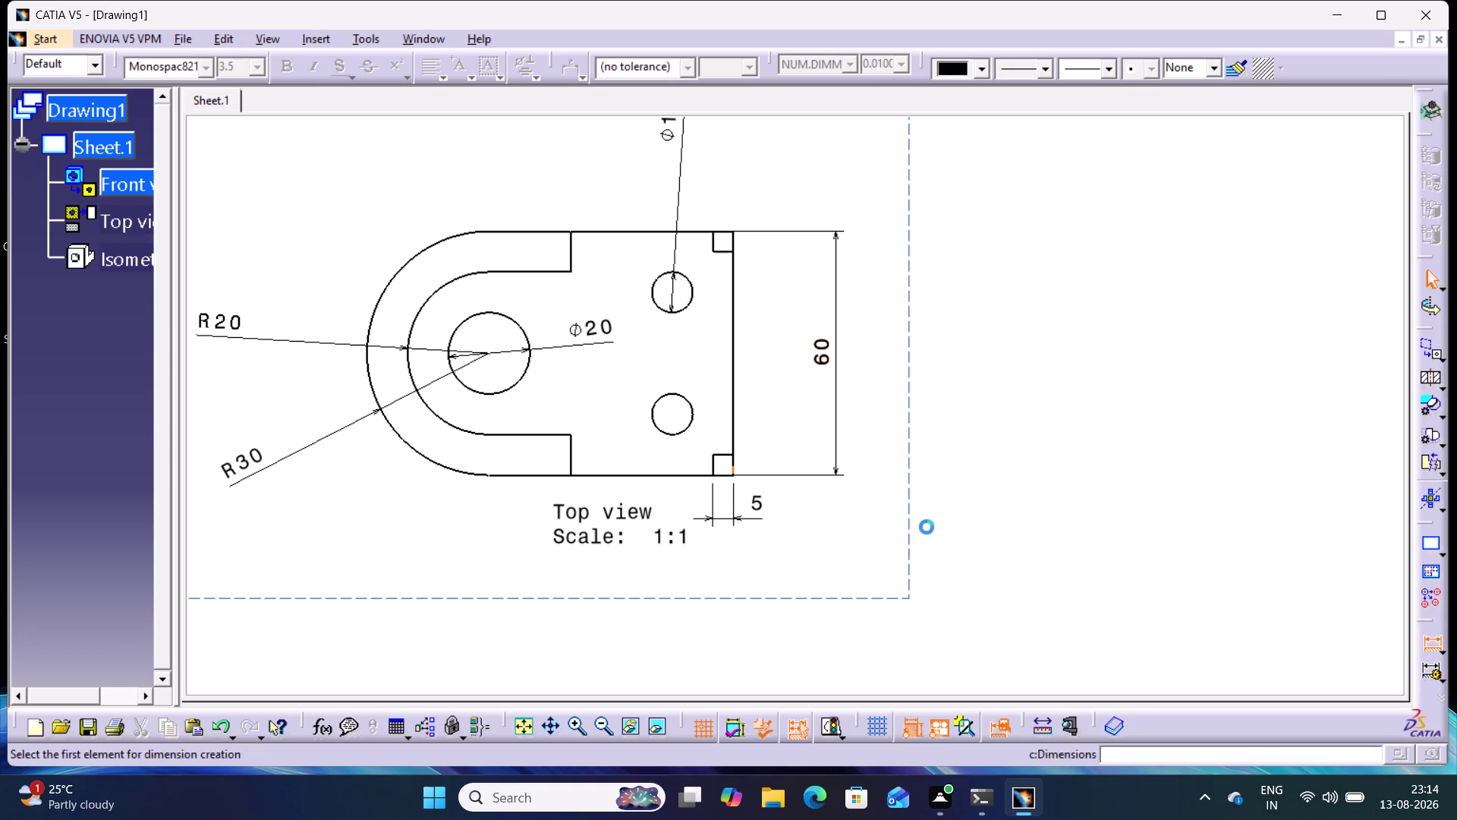
click(733, 467)
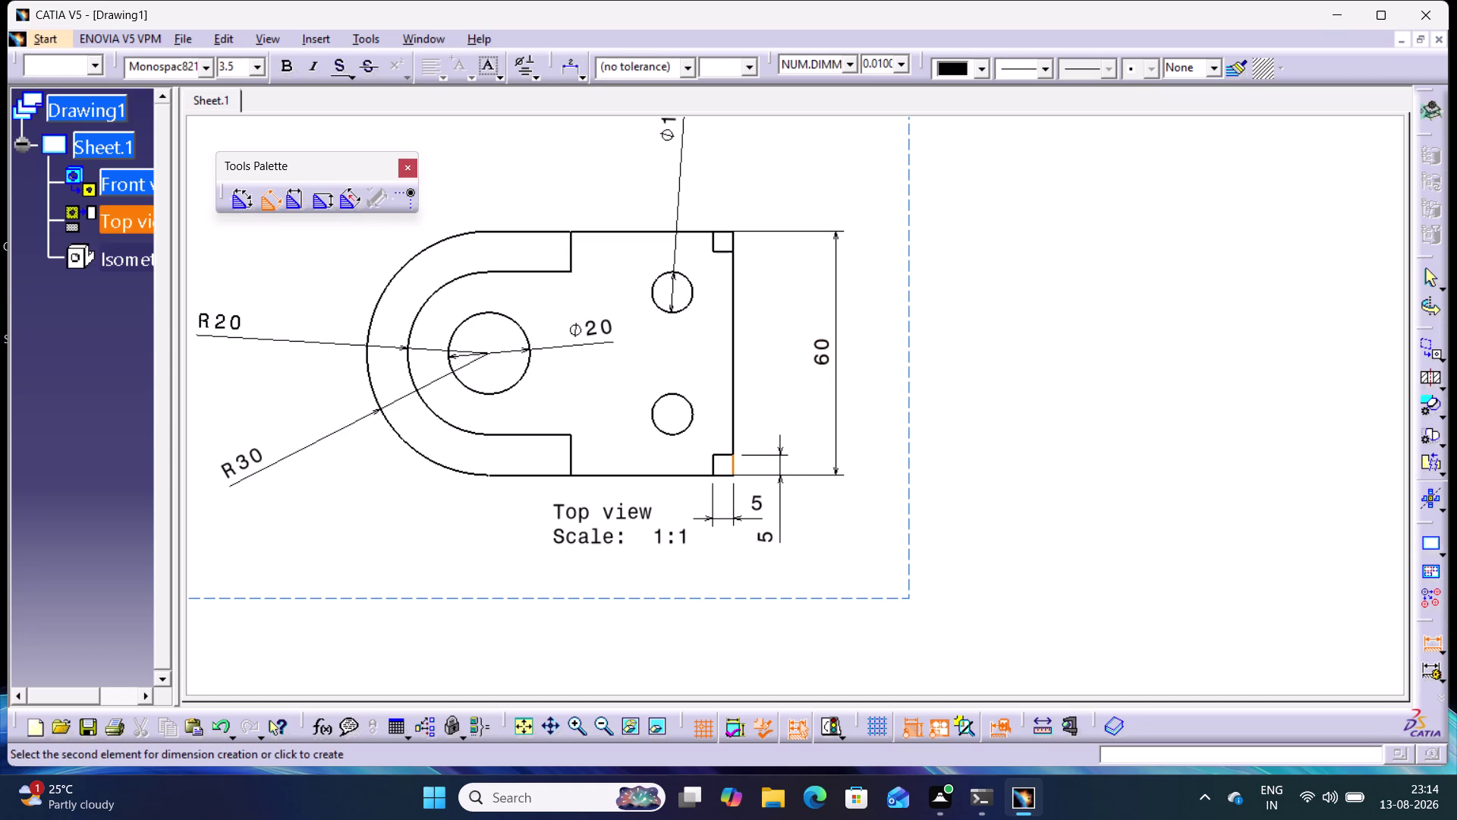
click(778, 534)
click(1029, 469)
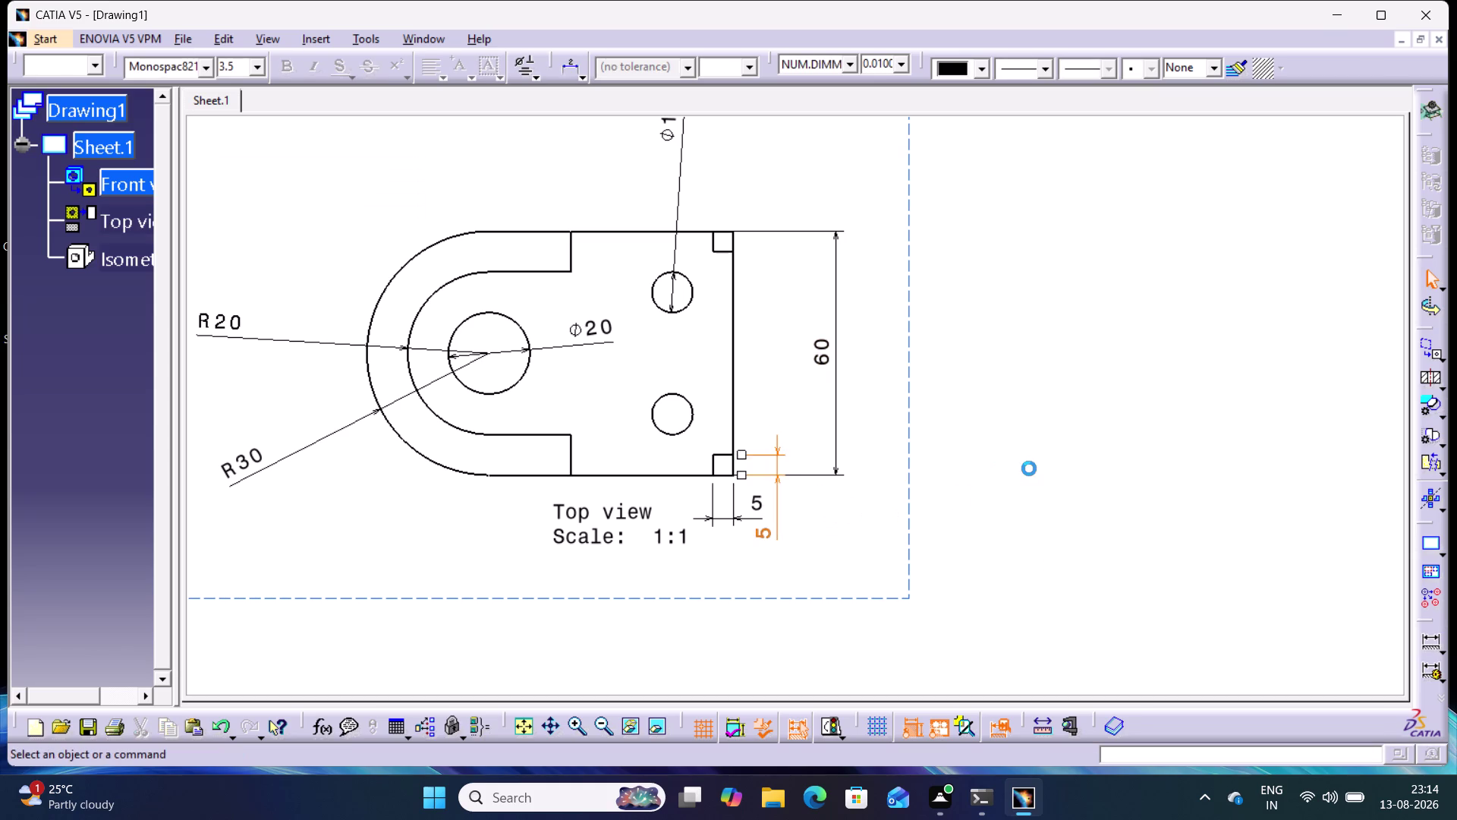
middle_drag(1063, 472, 1081, 490)
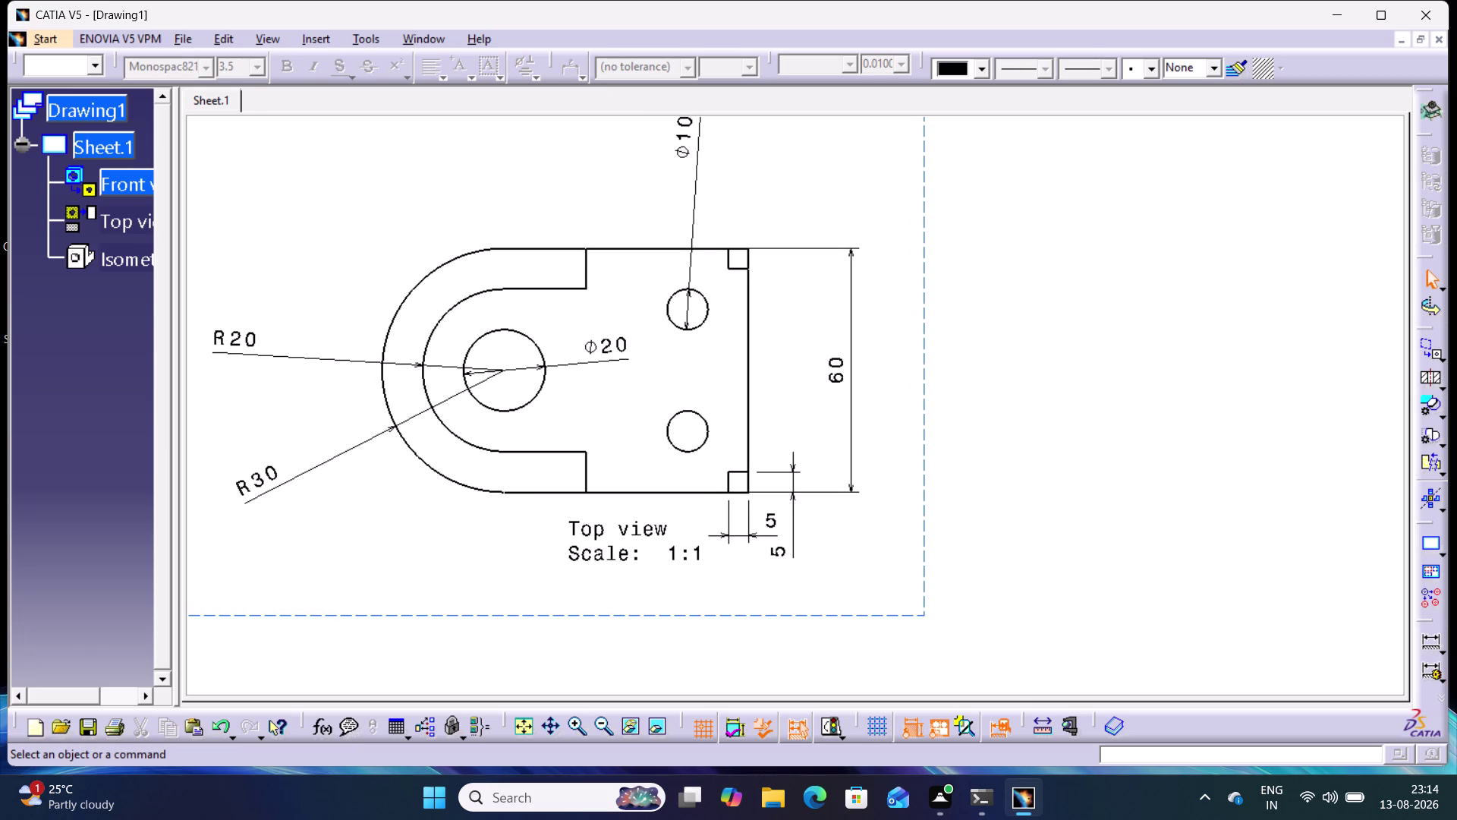
middle_drag(1080, 489, 1092, 567)
right_click(1080, 489)
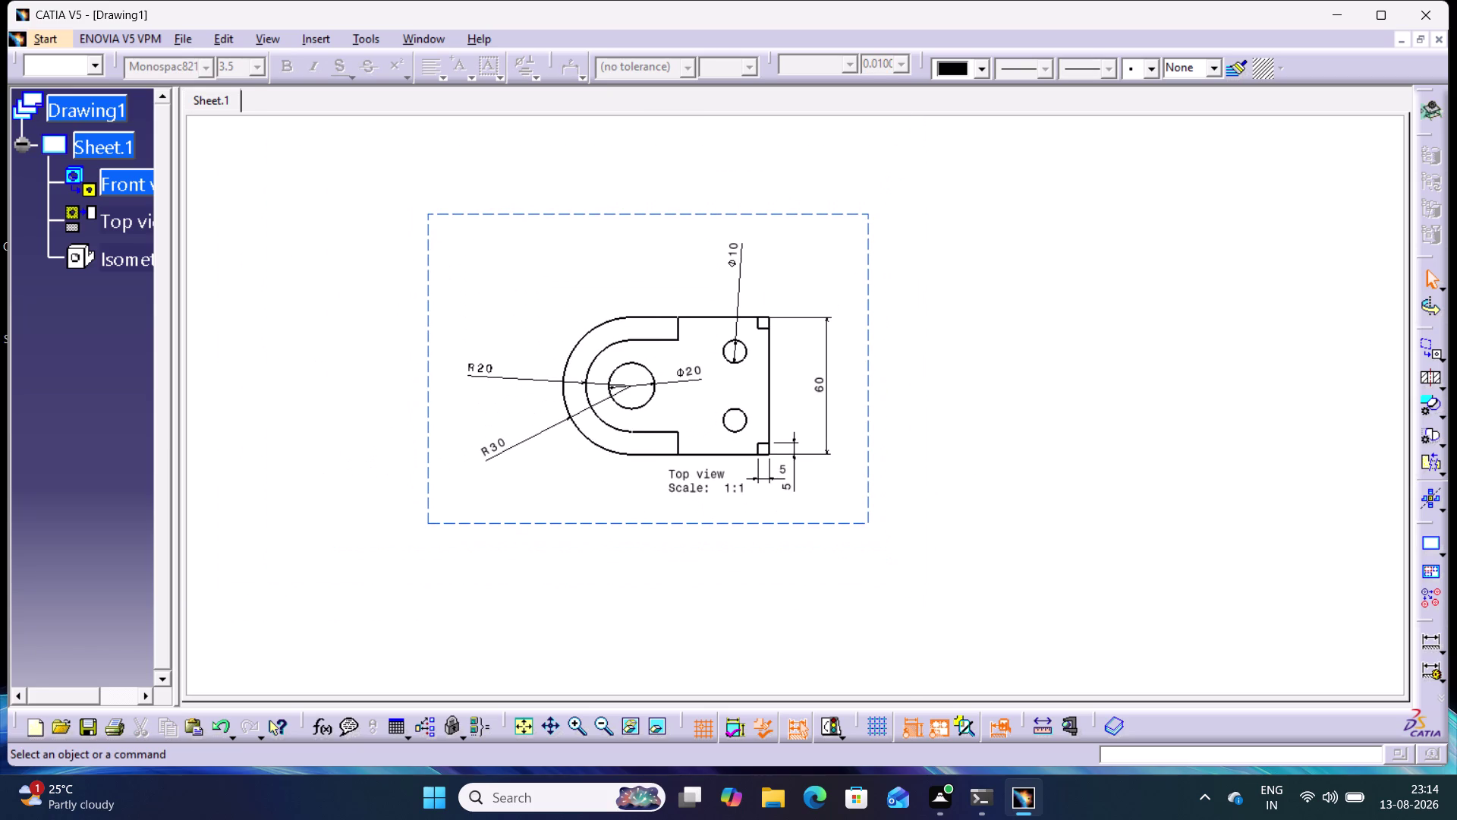
middle_click(1088, 534)
middle_drag(1014, 451, 1014, 453)
right_click(1015, 451)
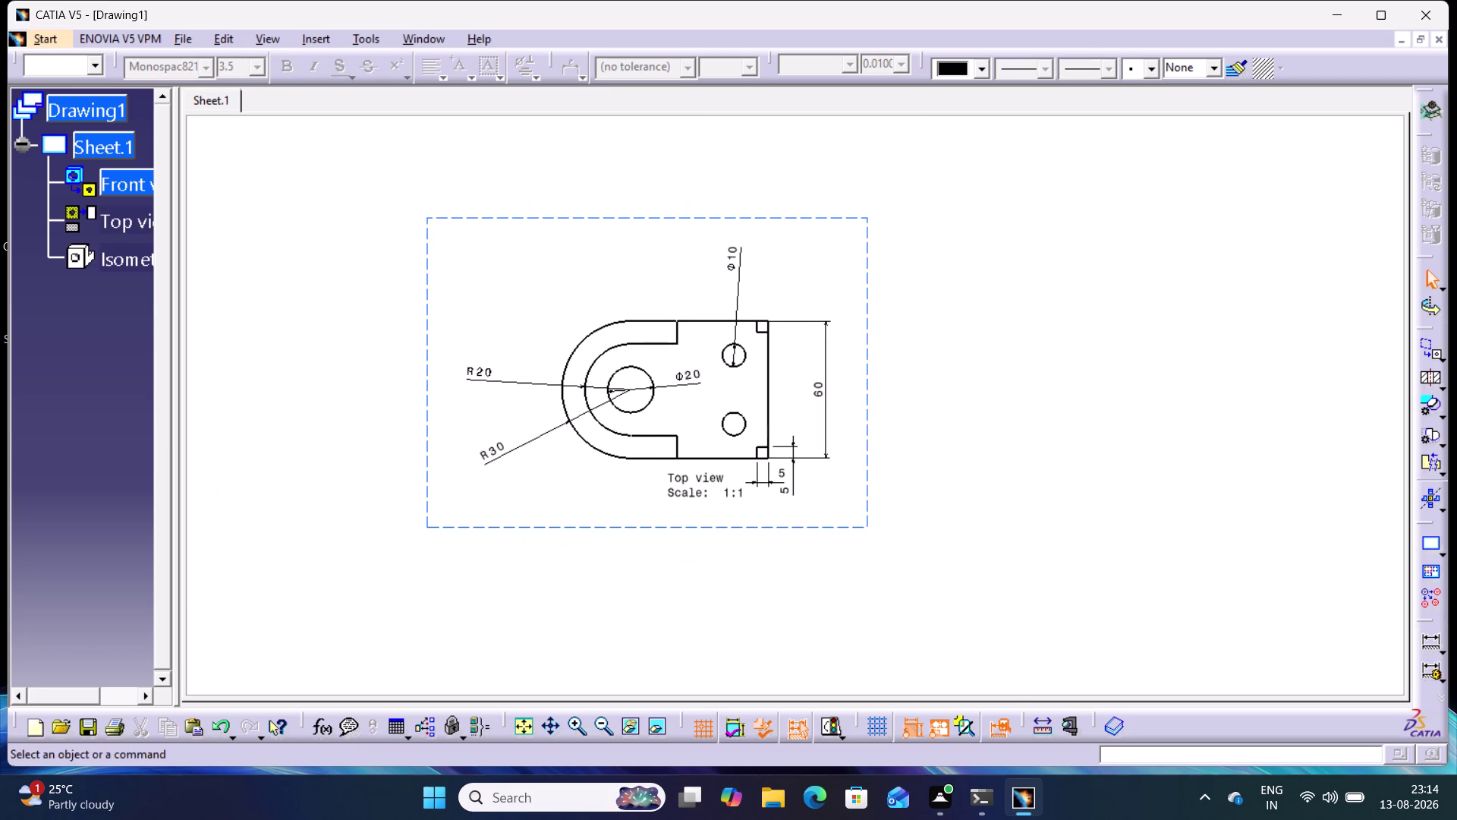
middle_drag(1014, 453, 1041, 539)
middle_drag(974, 344, 960, 386)
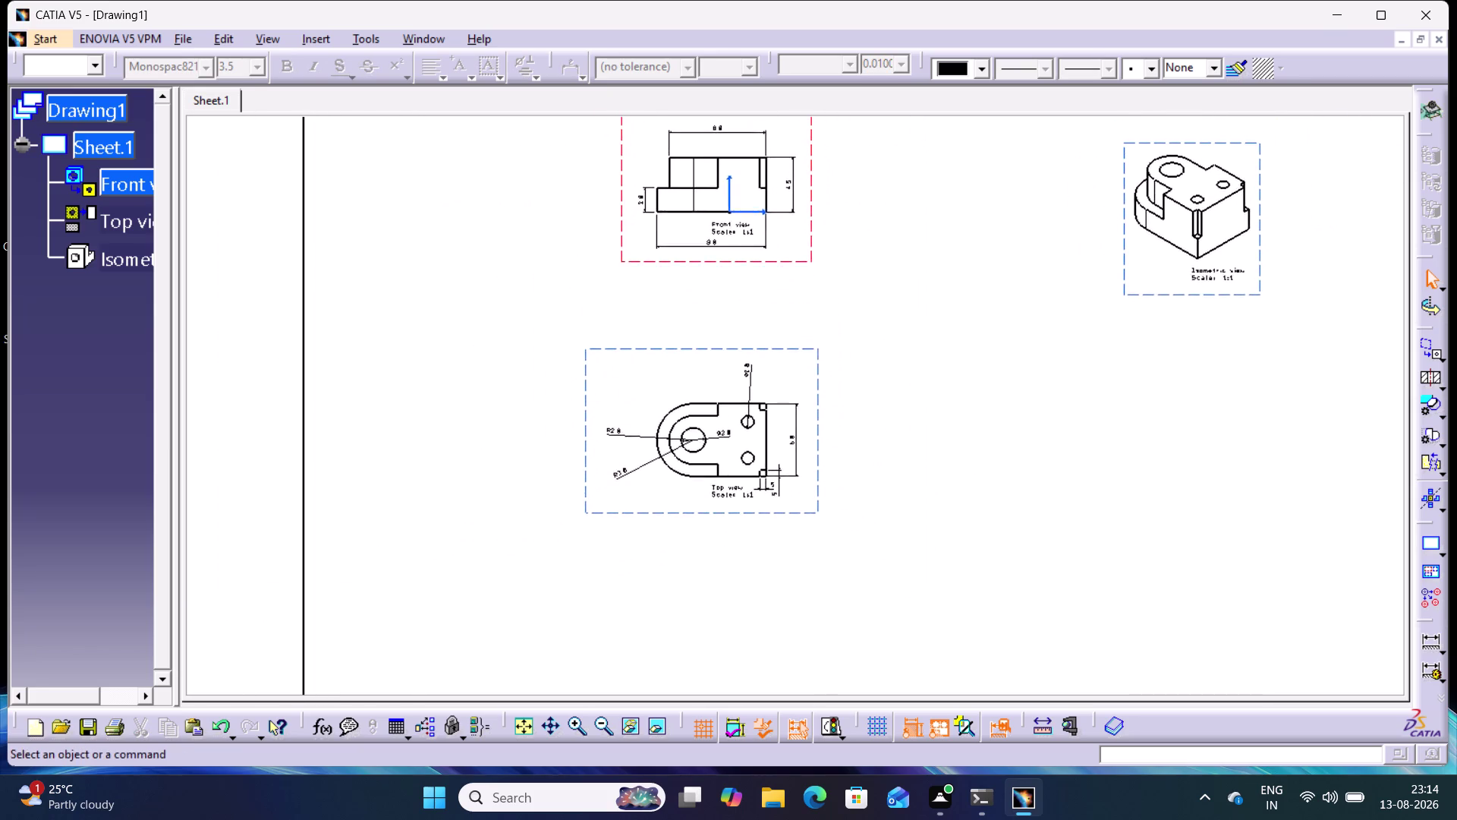
middle_drag(959, 387, 957, 413)
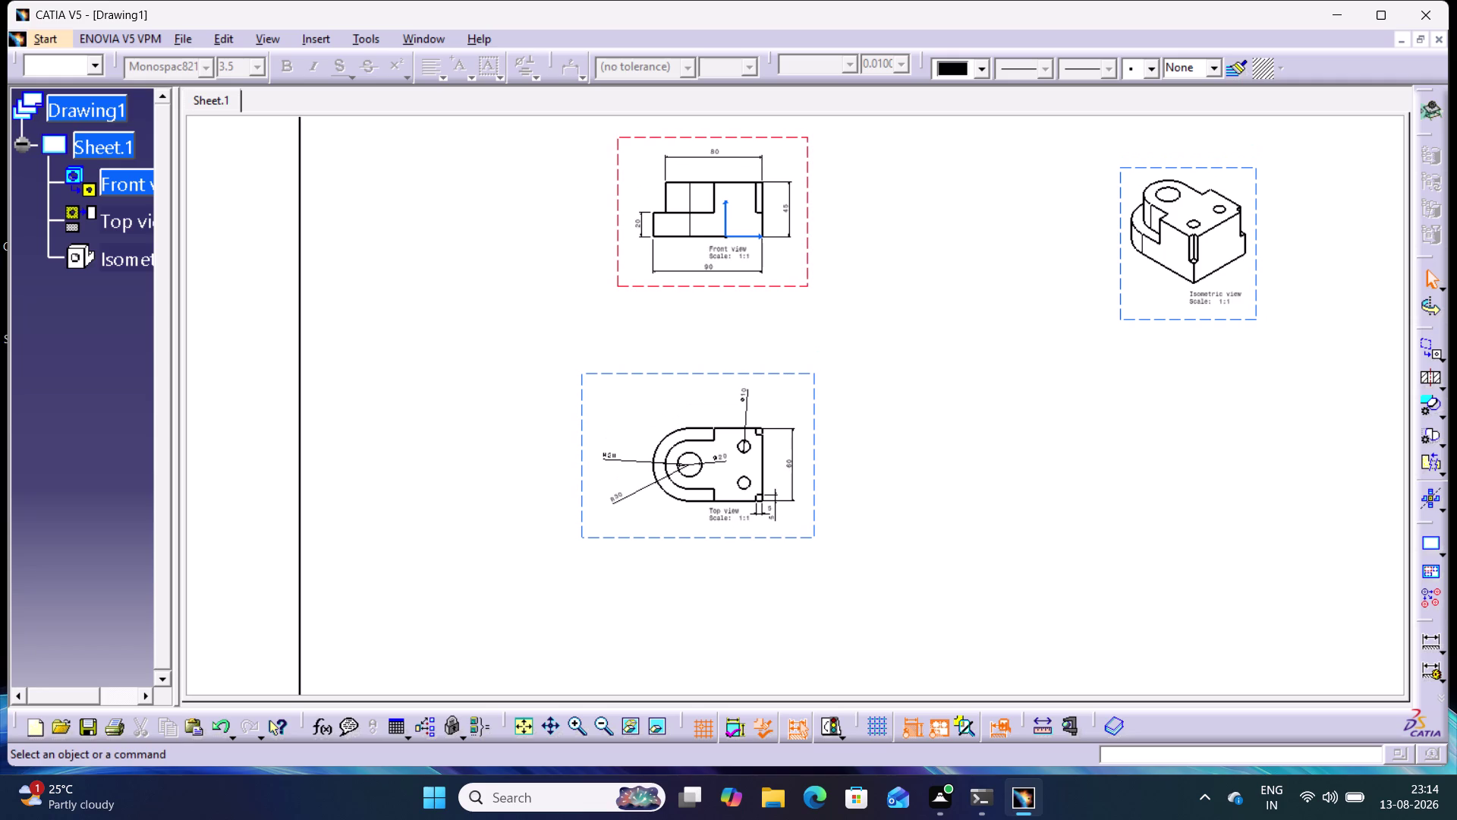
middle_drag(947, 361, 840, 381)
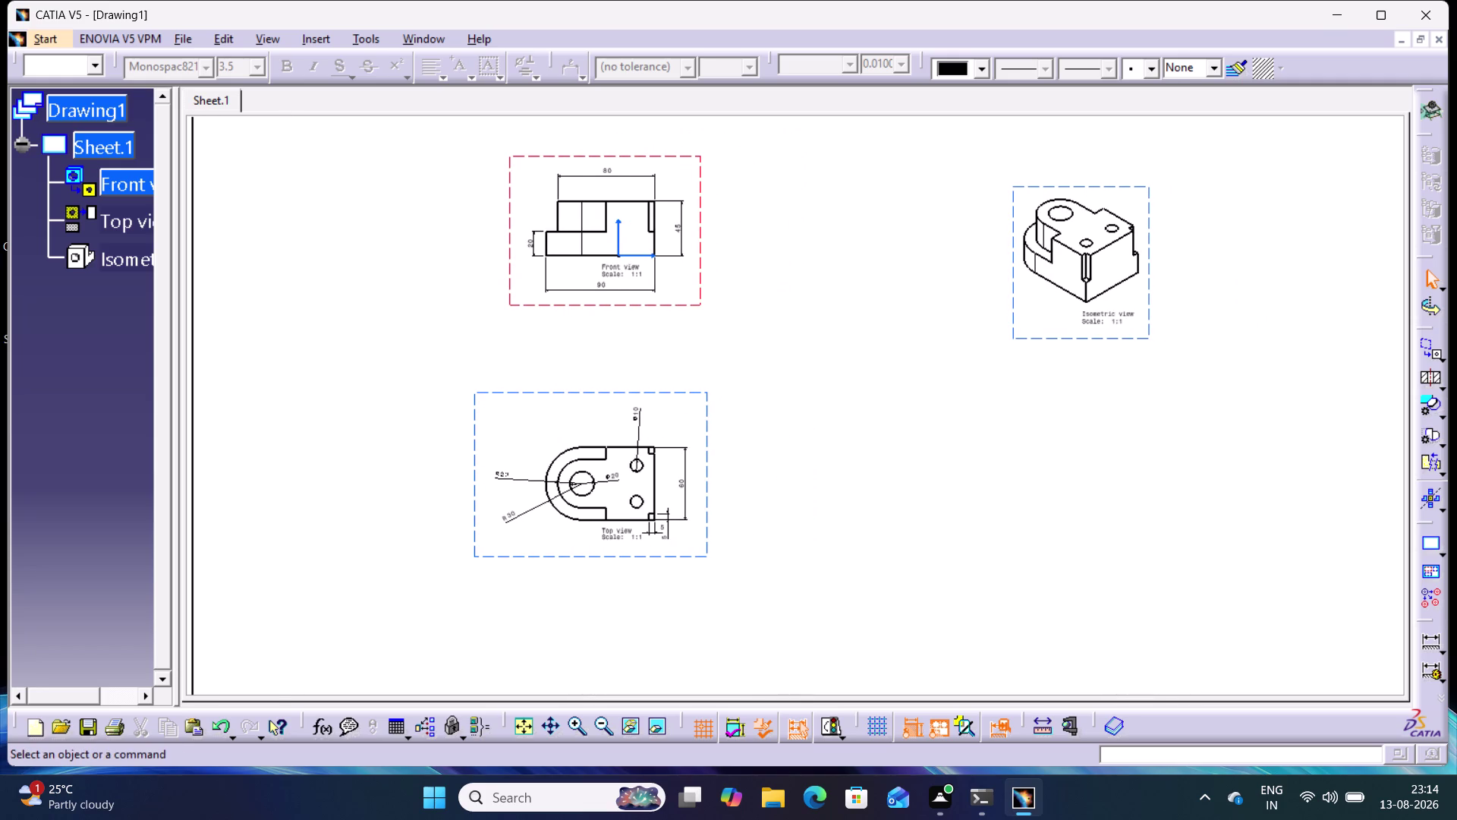
key(ctrl+u)
Save the PDF as 'part 1' in the Desktop > Intern projects > Catia folder.
click(116, 722)
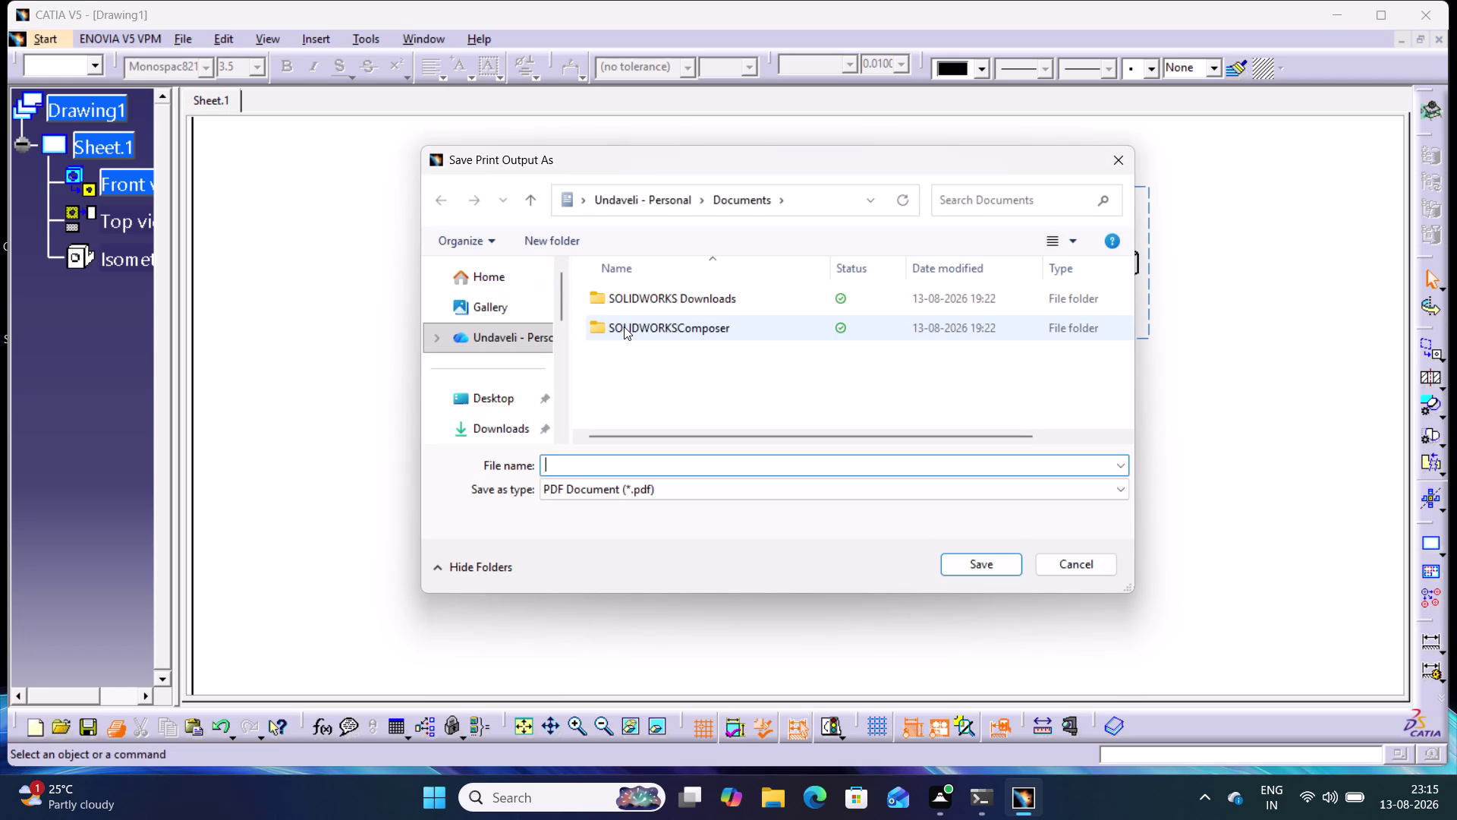
text(part)
key(space)
text(1)
click(502, 397)
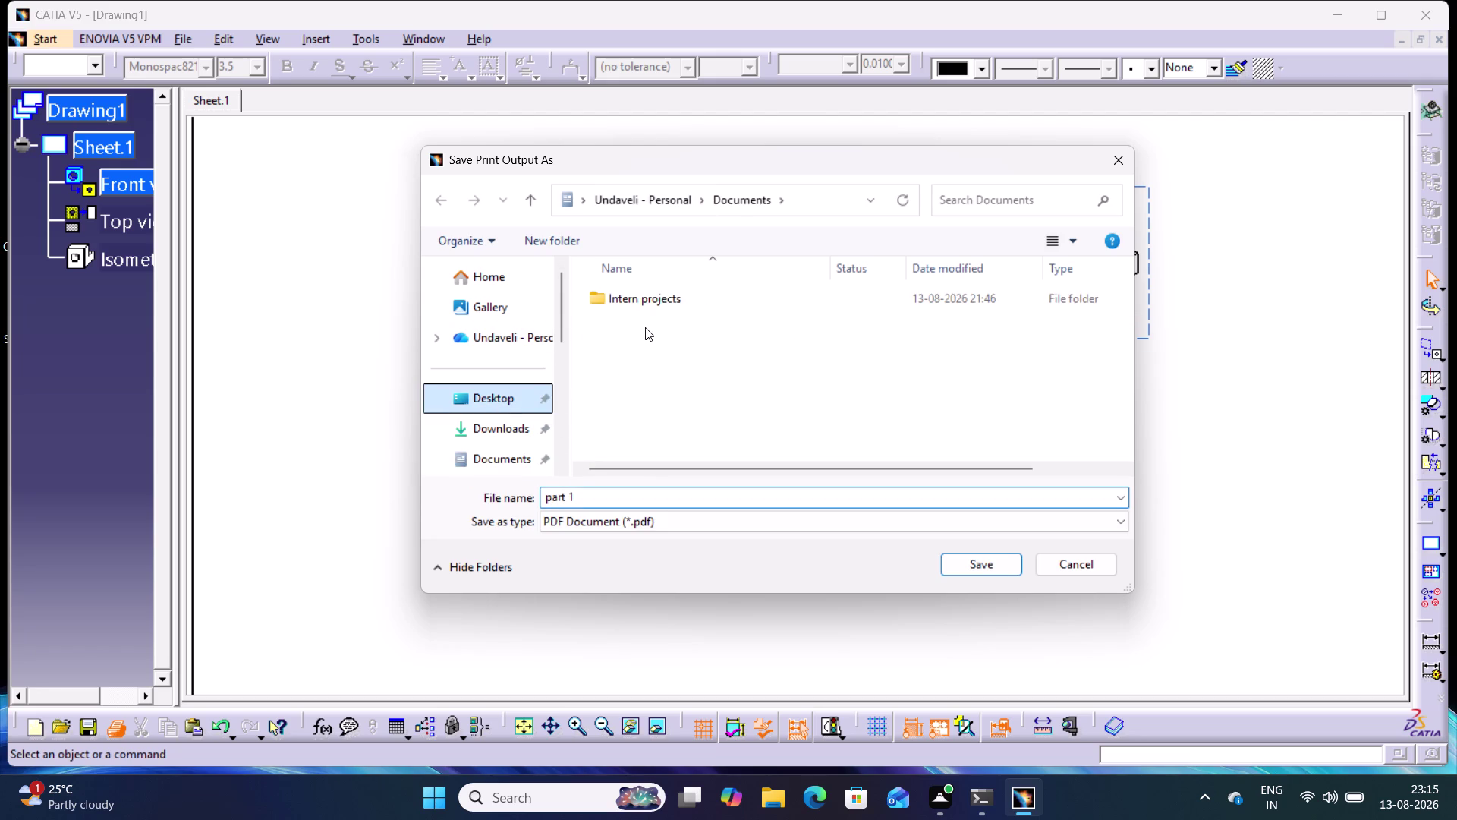
double_click(643, 302)
double_click(637, 302)
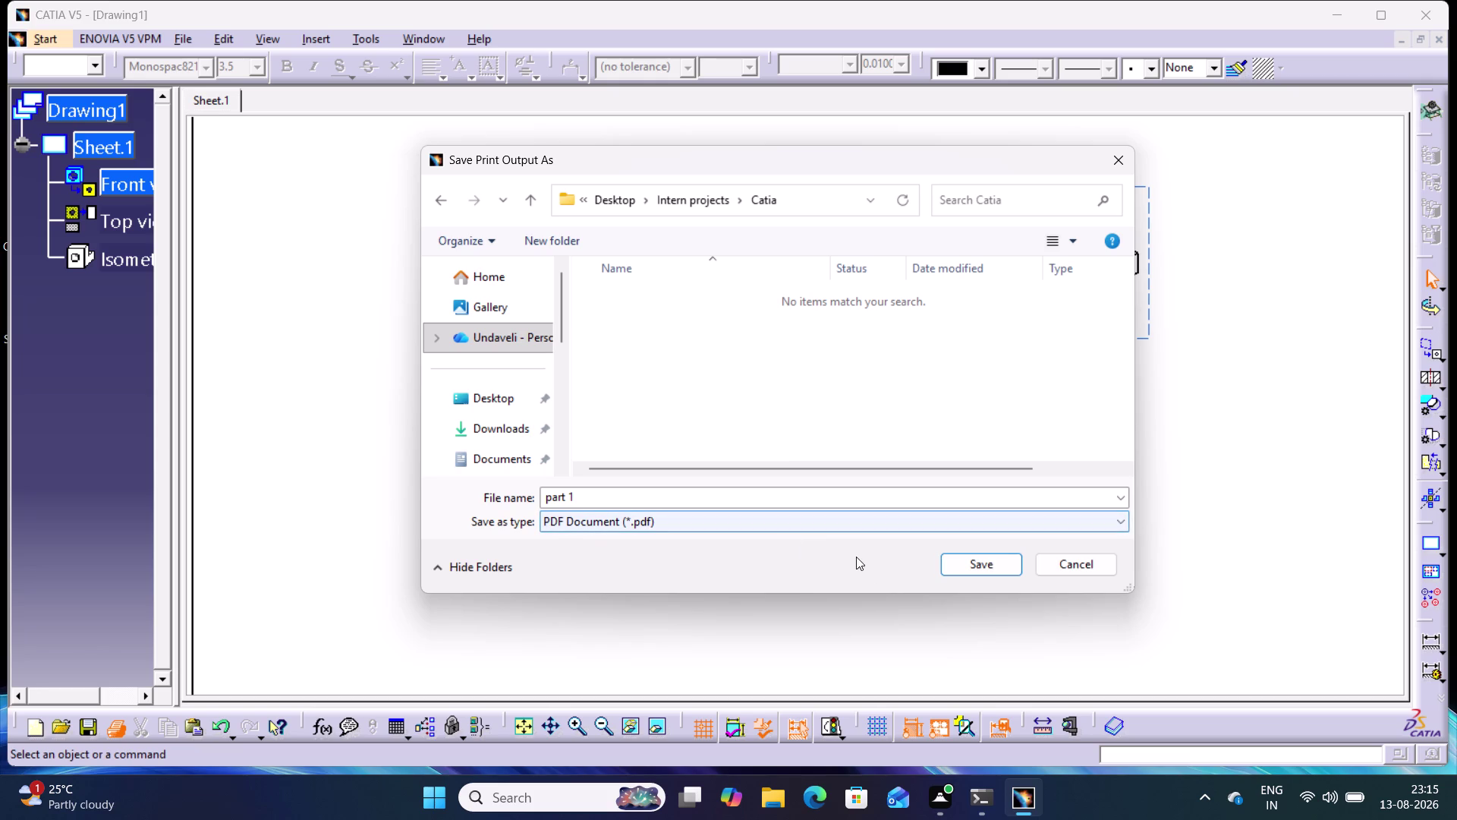
click(963, 565)
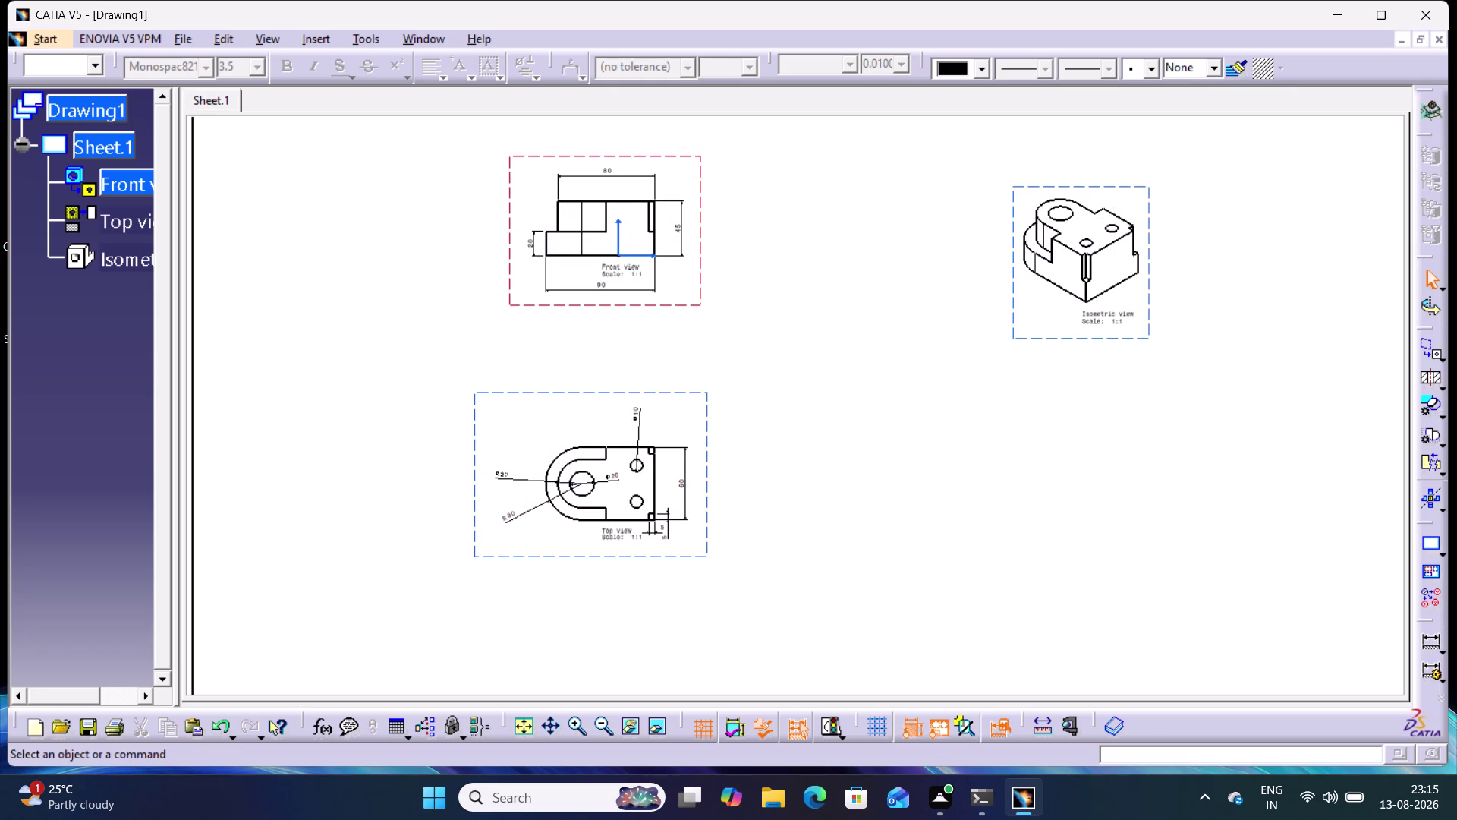